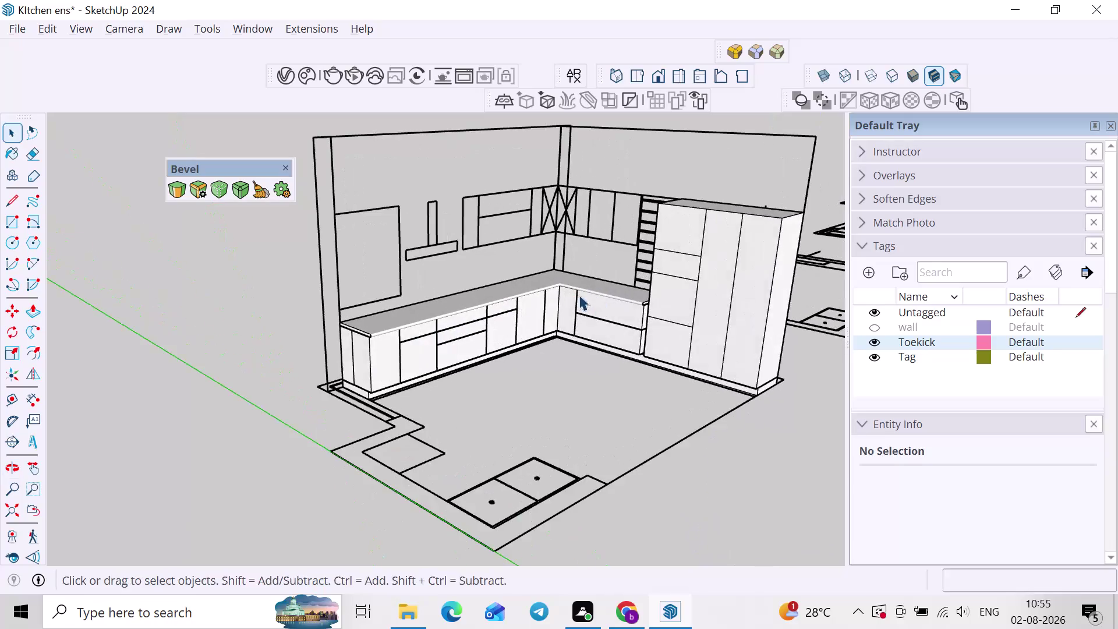
Turn the wall tag back on in the Tags panel so the walls show again.
middle_drag(544, 298, 453, 295)
scroll(down, 3)
click(876, 335)
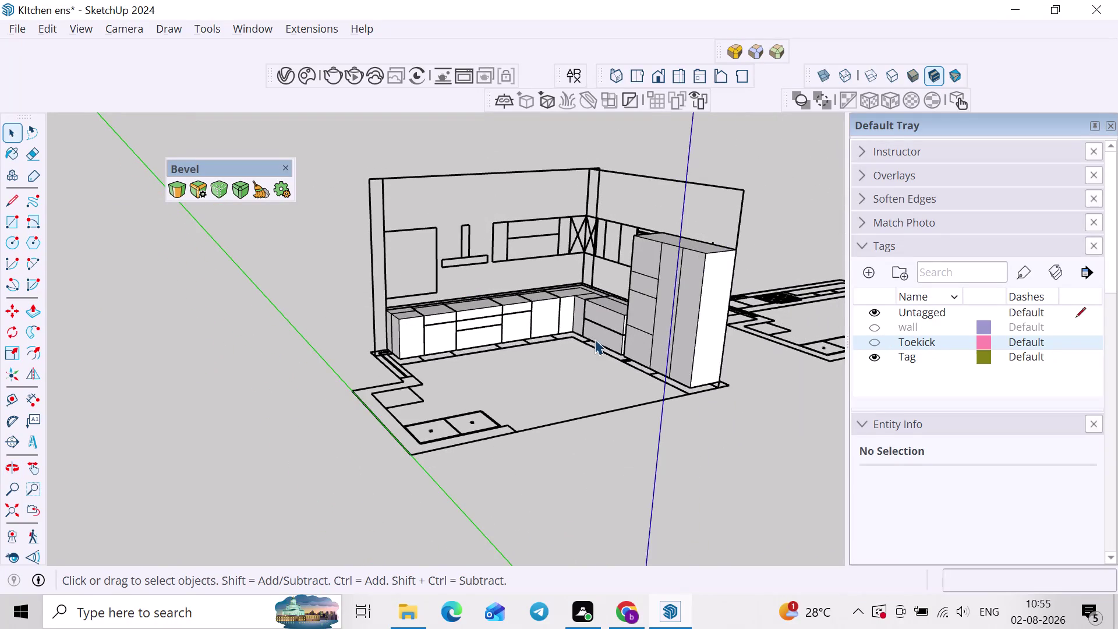
scroll(down, 3)
scroll(up, 3)
click(871, 342)
click(879, 333)
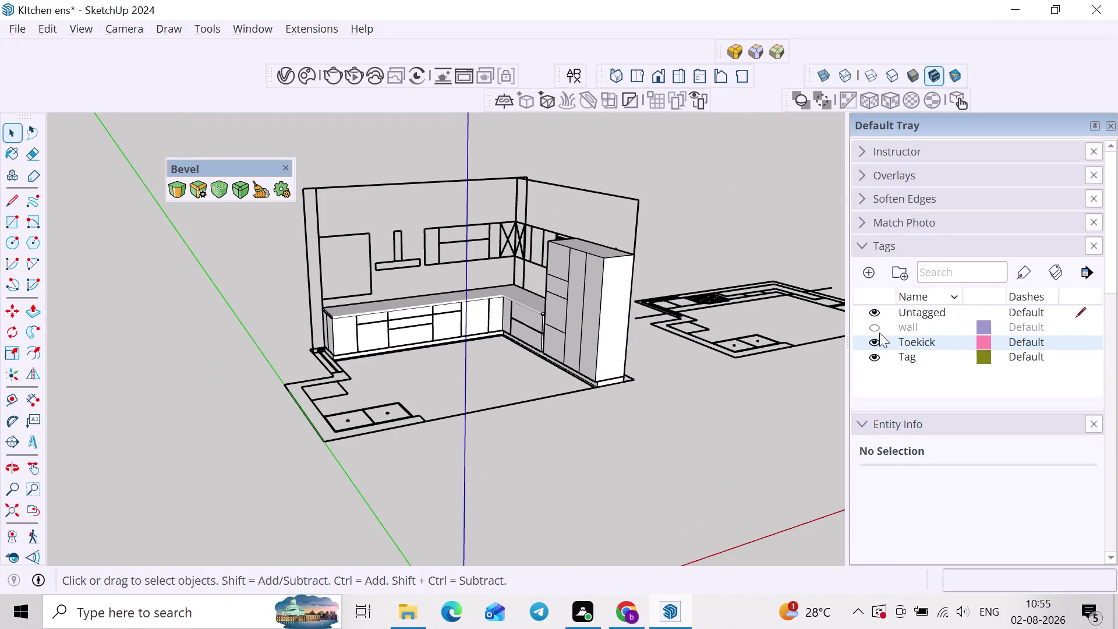
Orbit through the kitchen past the tall unit to the wall cabinets, then view from above.
scroll(up, 3)
middle_drag(706, 388, 540, 368)
scroll(up, 3)
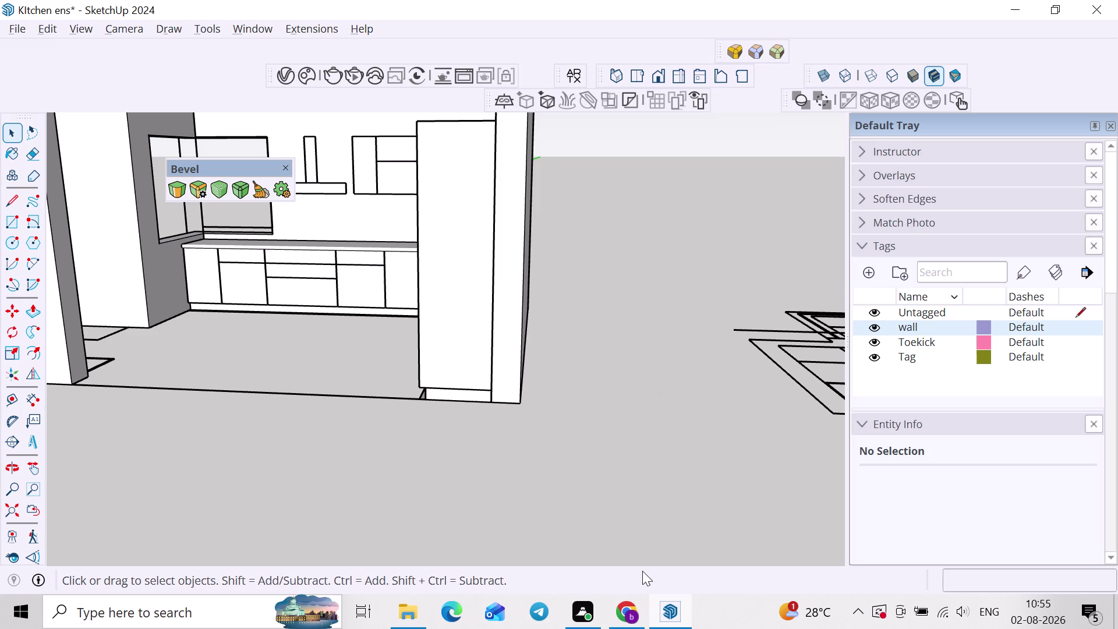
middle_drag(509, 462, 705, 468)
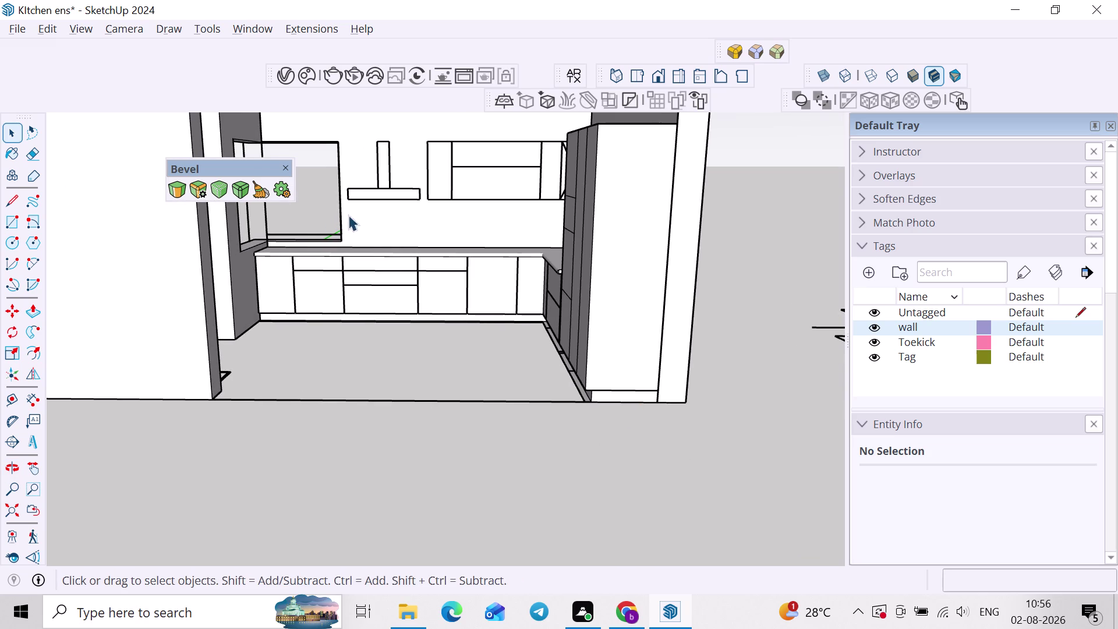
click(285, 171)
middle_drag(348, 196, 320, 329)
scroll(up, 3)
middle_drag(389, 341, 497, 305)
scroll(up, 3)
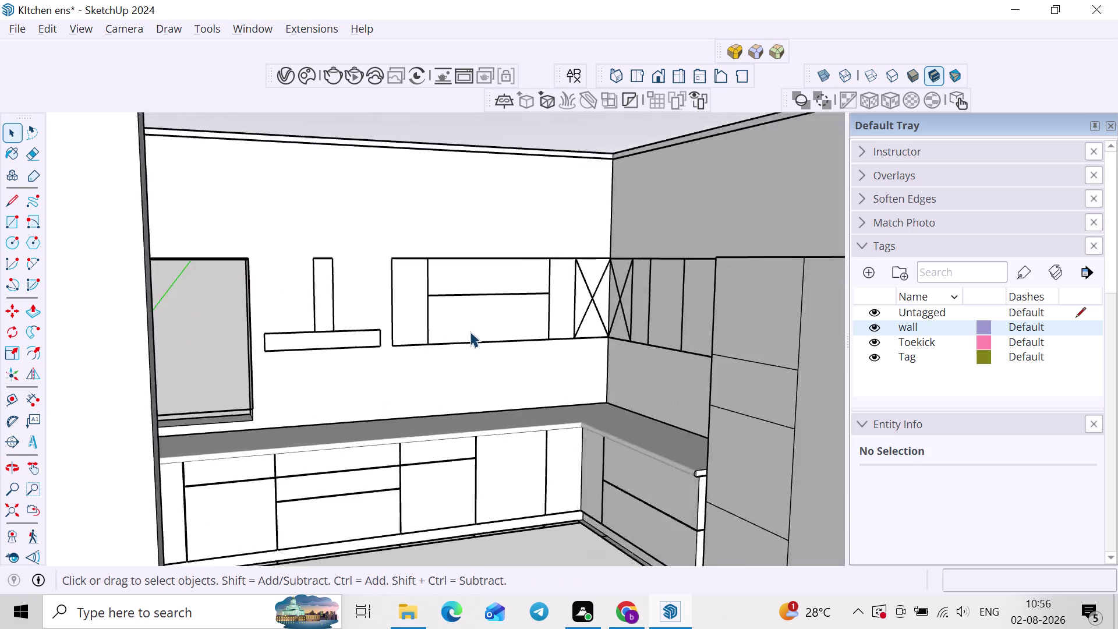
scroll(up, 3)
double_click(468, 332)
scroll(down, 3)
middle_drag(585, 312, 454, 458)
click(584, 246)
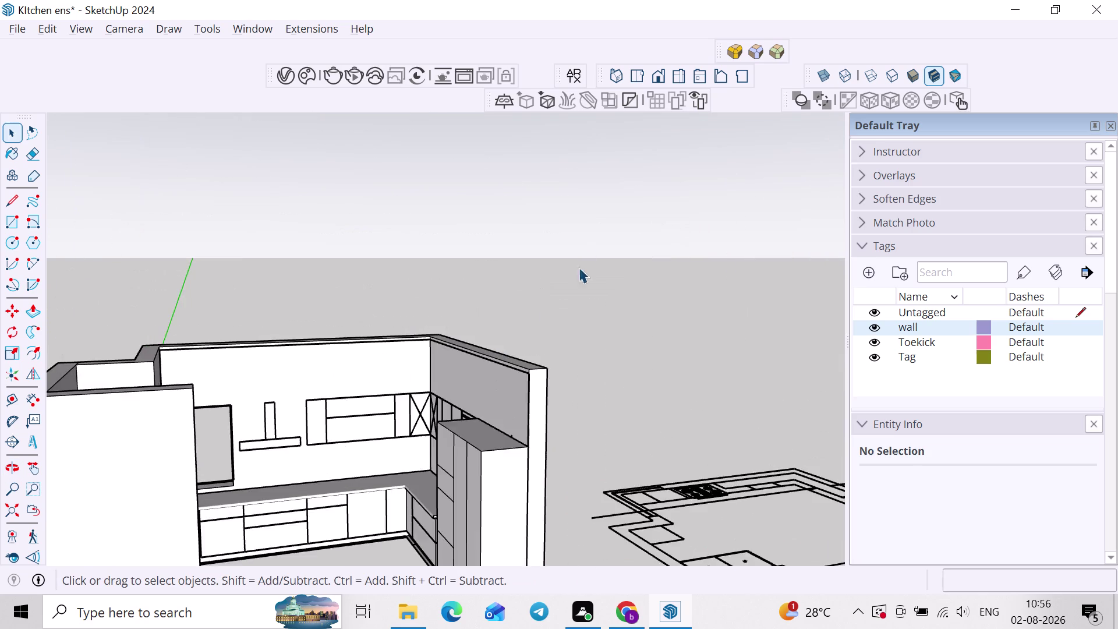
scroll(up, 3)
Move the view away from the room to the separate 2D kitchen floor plan.
middle_click(347, 432)
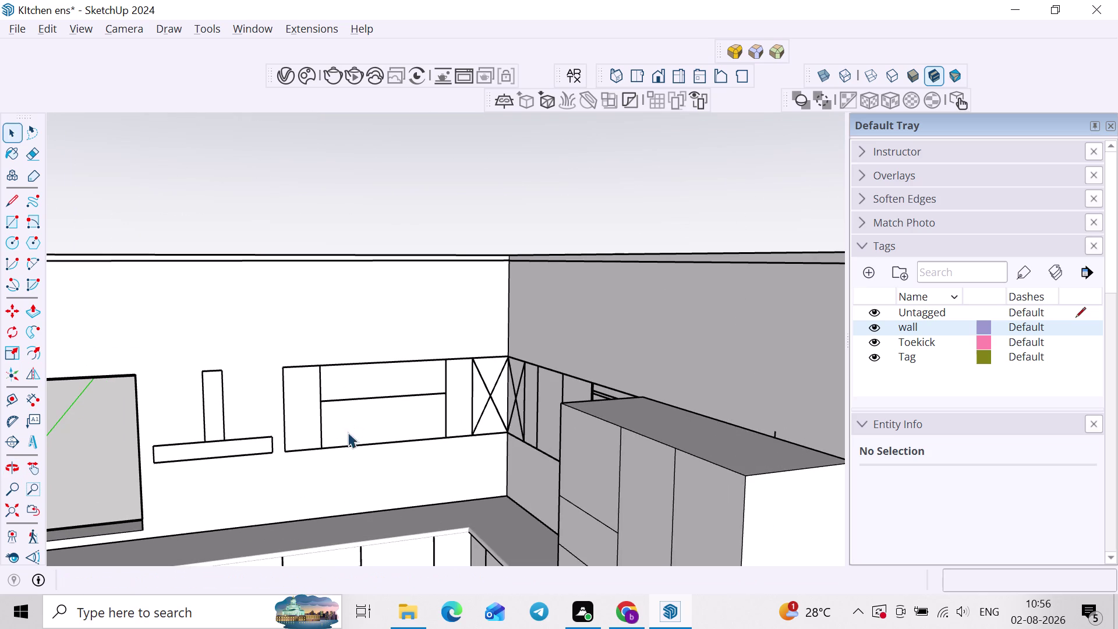
middle_drag(348, 433, 342, 460)
scroll(down, 3)
middle_drag(490, 395, 369, 403)
middle_drag(444, 402, 404, 448)
middle_drag(526, 447, 313, 417)
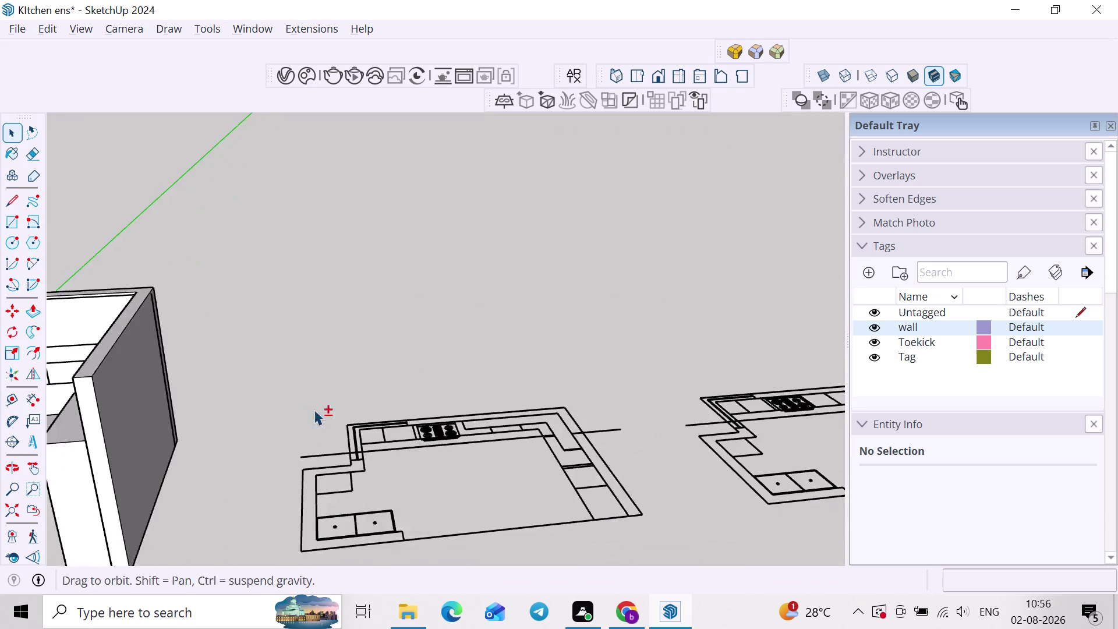
middle_drag(314, 417, 314, 414)
middle_drag(516, 407, 463, 530)
scroll(up, 3)
Draw back and side counter rectangles forming the L-shaped outline beside the cooktop.
key(r)
scroll(up, 3)
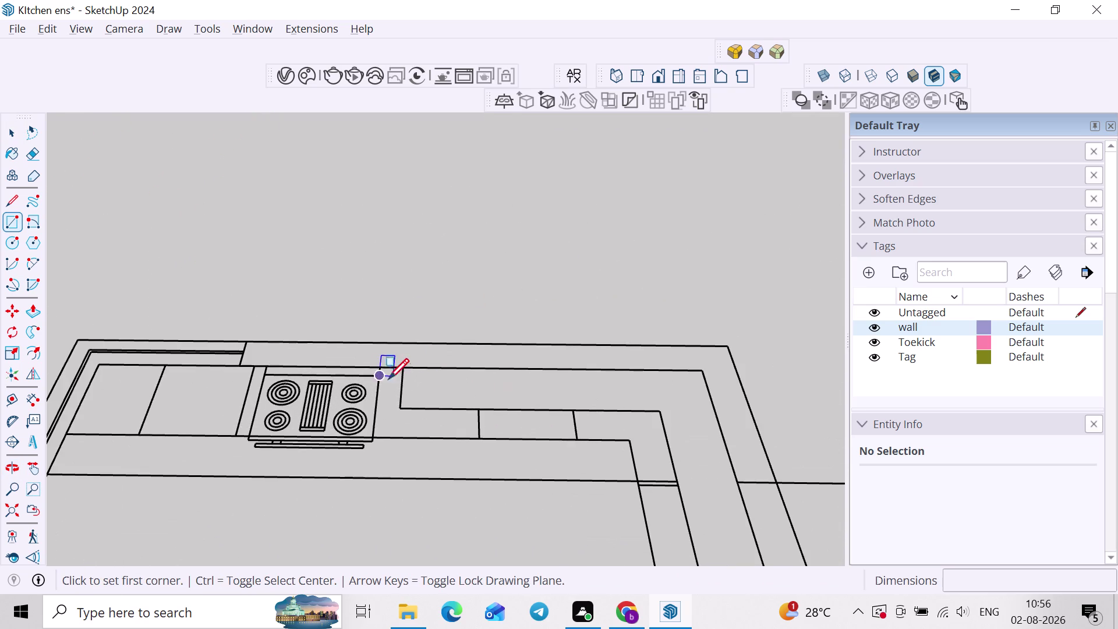
click(402, 370)
click(661, 417)
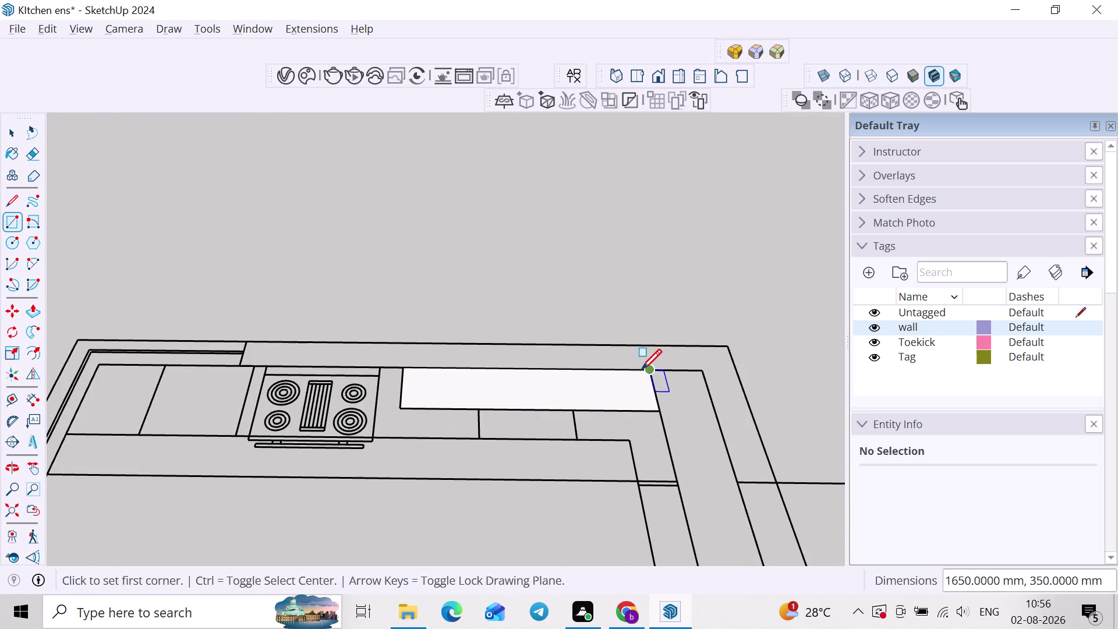
click(642, 368)
scroll(down, 3)
middle_drag(696, 472, 675, 389)
scroll(up, 3)
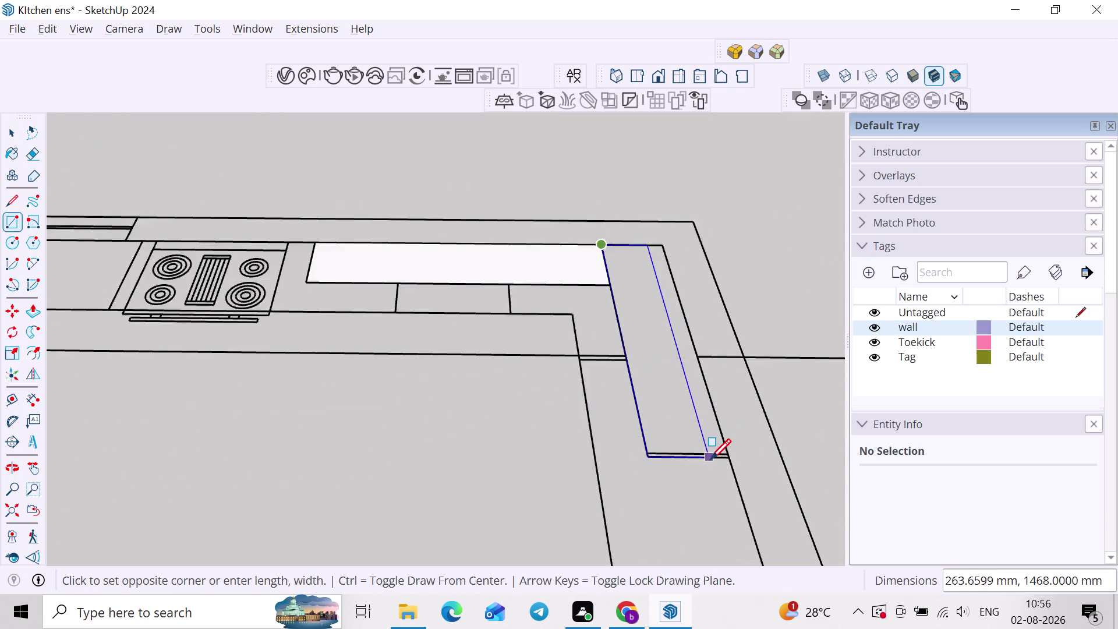
scroll(up, 3)
click(731, 451)
Group the L-shaped counter outline.
key(space)
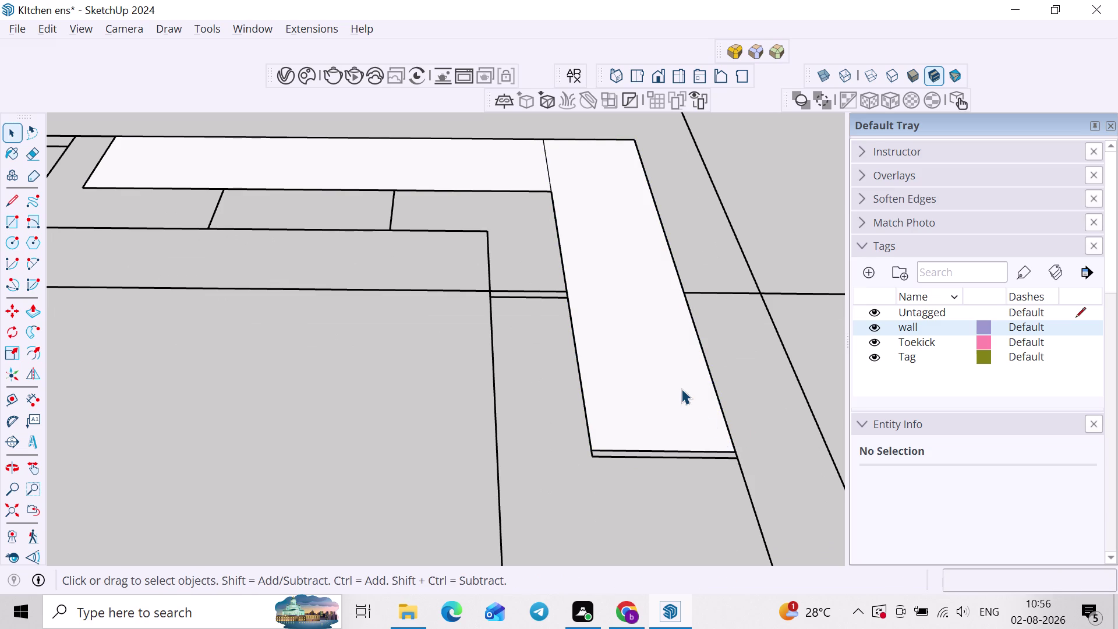
triple_click(682, 388)
right_click(680, 389)
click(737, 164)
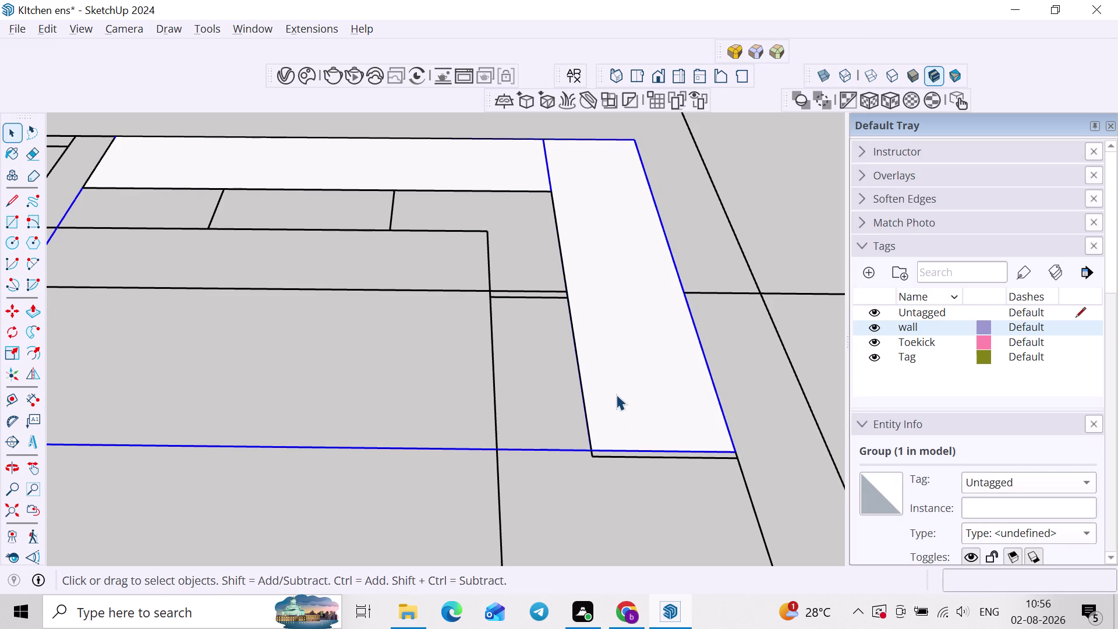
Inside the group, push/pull both counter faces up about 416 mm.
scroll(down, 3)
middle_drag(649, 410, 710, 338)
double_click(664, 349)
key(p)
click(660, 349)
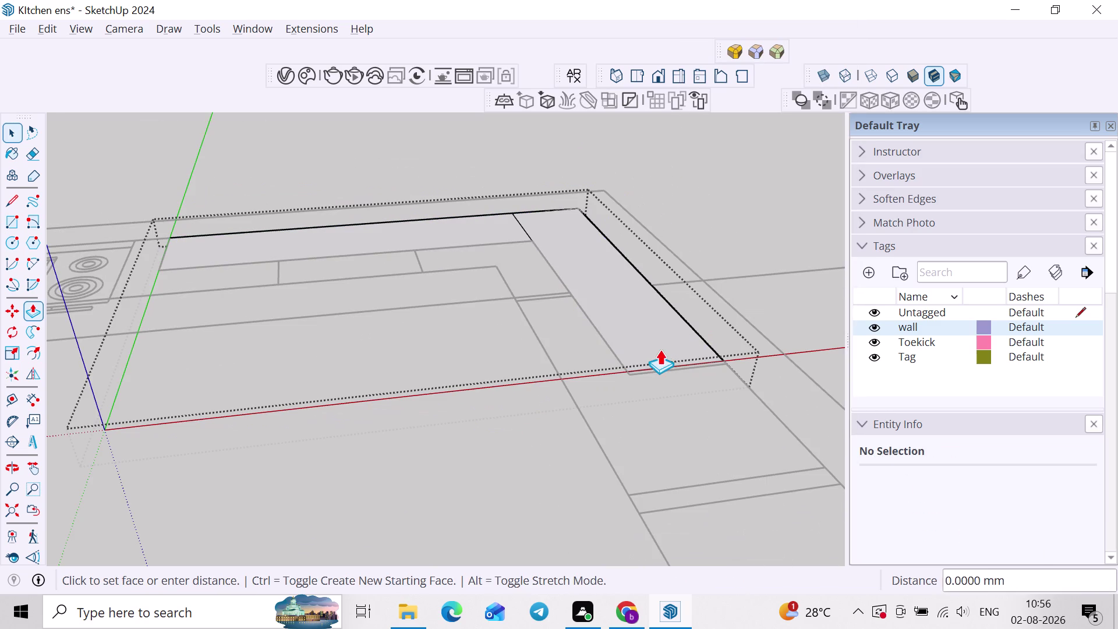
scroll(down, 3)
middle_drag(644, 234, 633, 317)
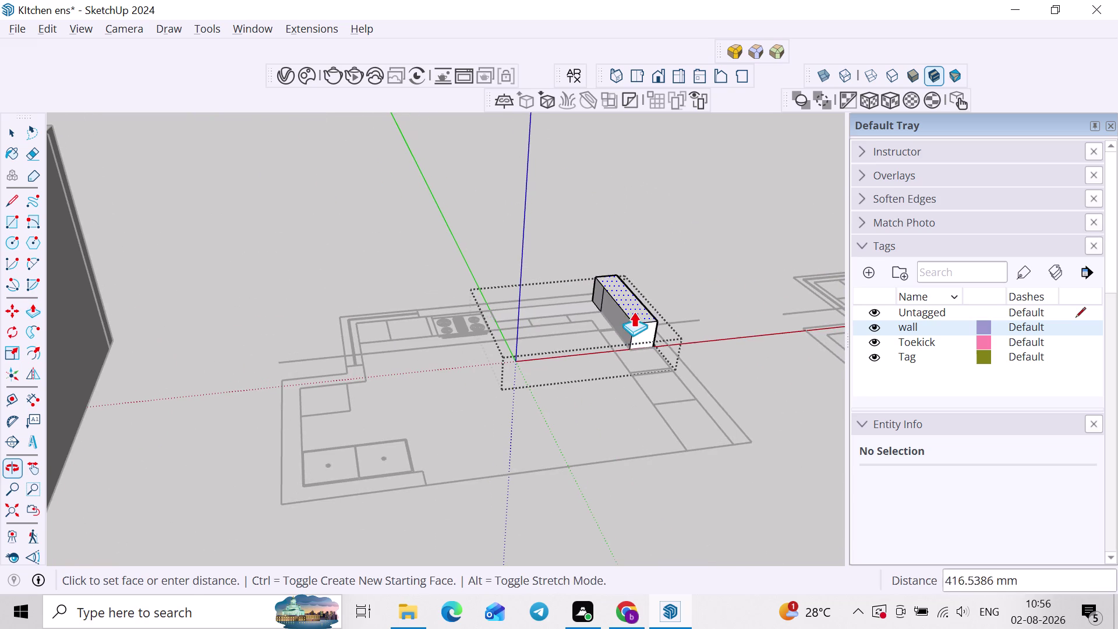
click(638, 311)
scroll(up, 3)
double_click(570, 311)
scroll(down, 3)
key(space)
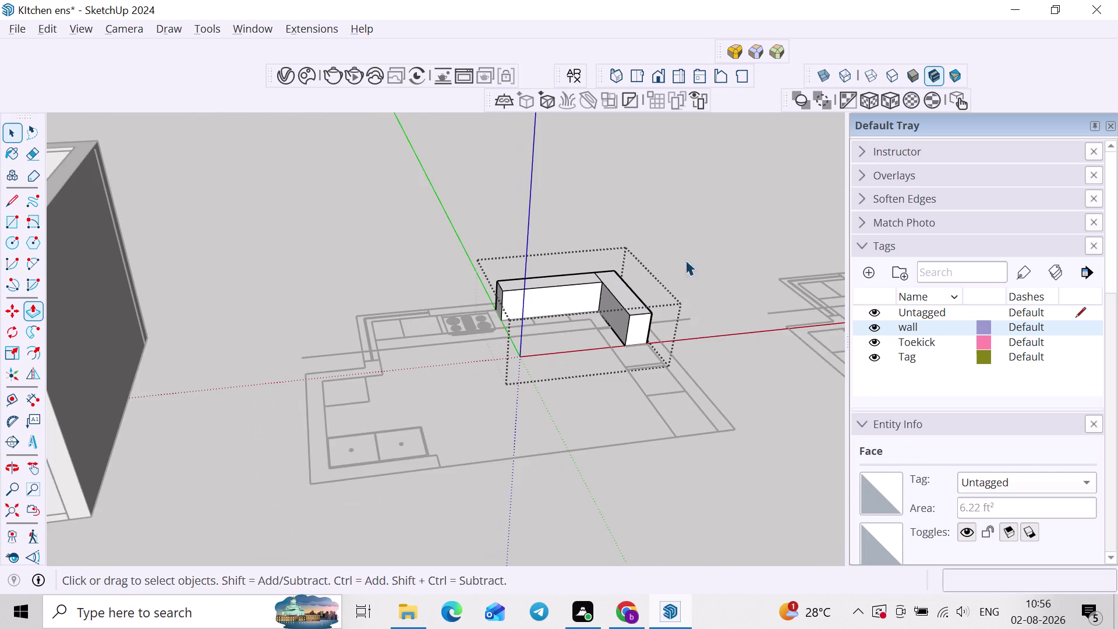
Check the raised block from the front and turn the wall tag off.
click(697, 252)
middle_drag(684, 343, 589, 289)
scroll(up, 3)
scroll(down, 3)
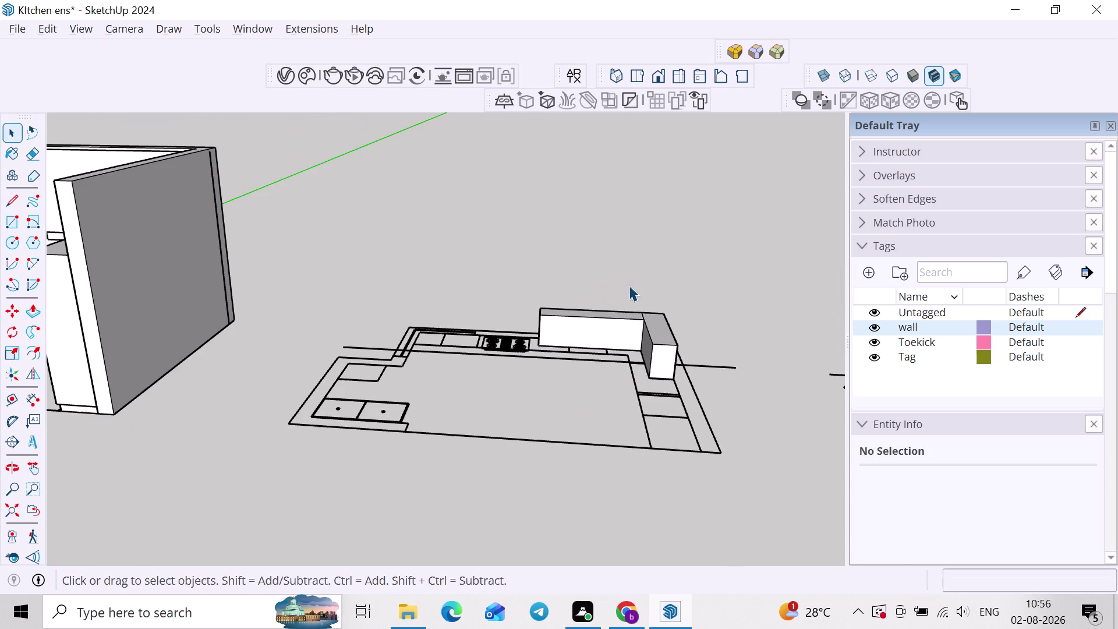
click(870, 325)
scroll(down, 3)
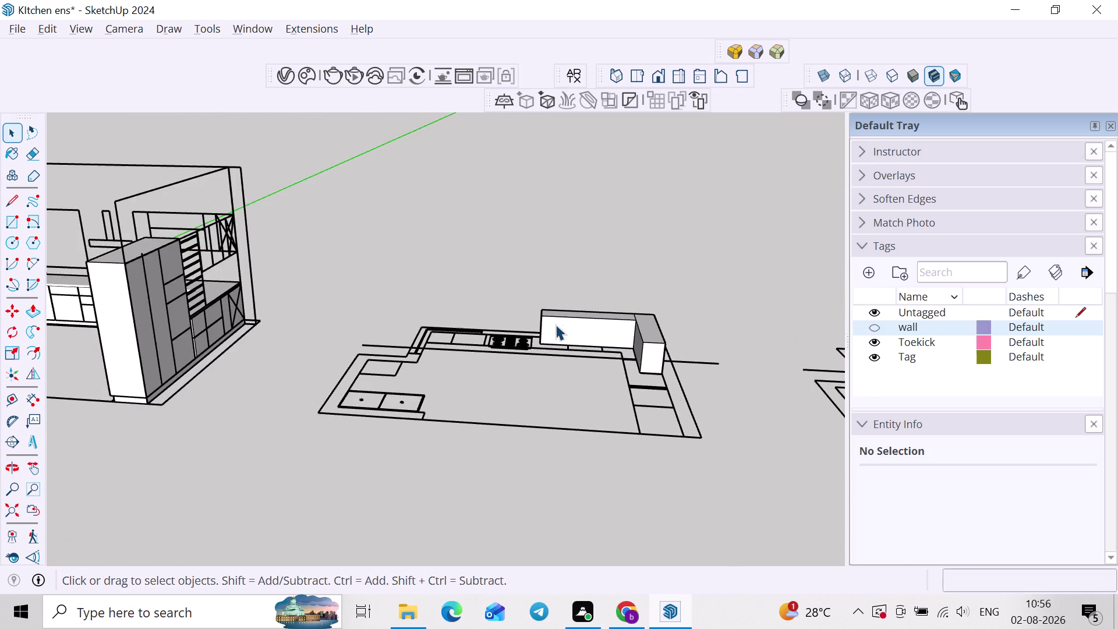
middle_drag(555, 323, 267, 369)
middle_drag(567, 341, 581, 413)
scroll(up, 3)
click(565, 484)
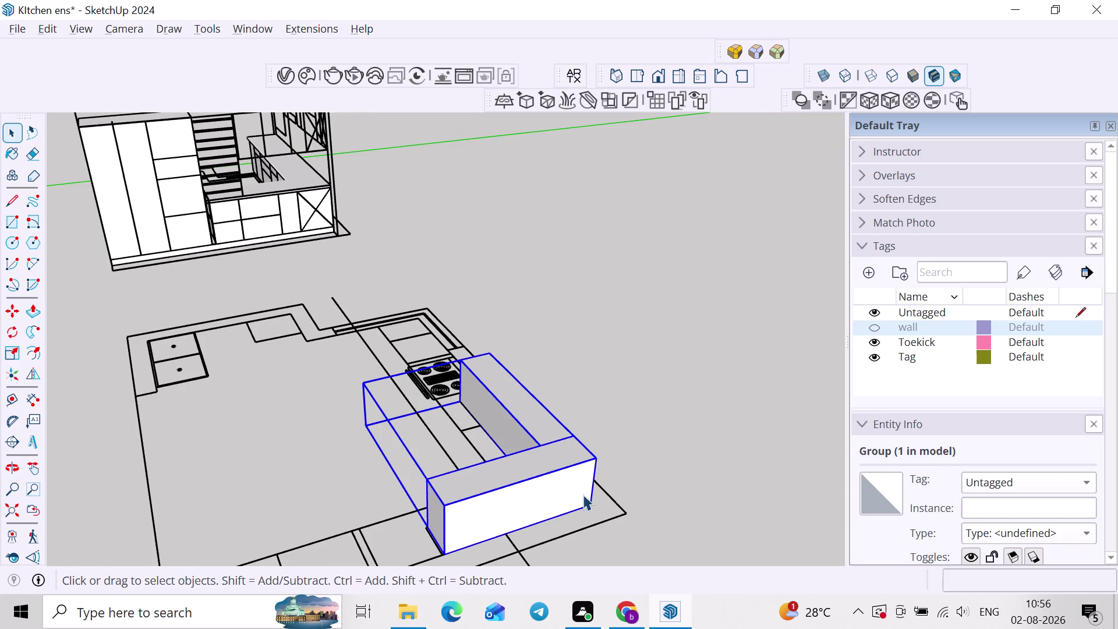
key(m)
scroll(up, 3)
click(597, 509)
middle_drag(375, 251, 477, 531)
scroll(up, 3)
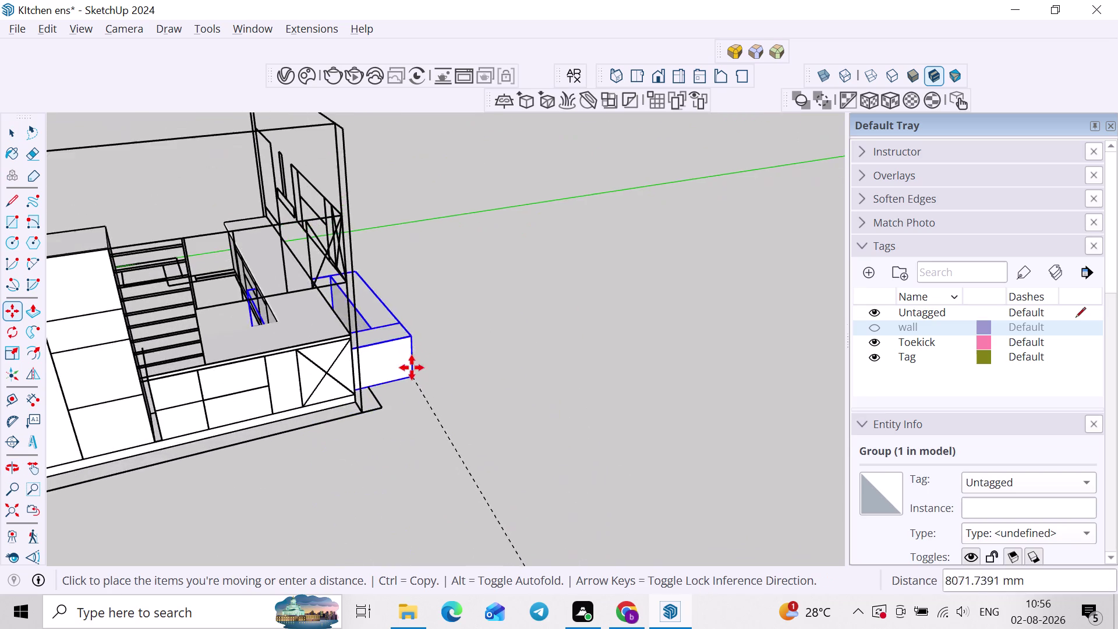
scroll(up, 3)
click(346, 337)
middle_drag(380, 361, 386, 213)
scroll(up, 3)
middle_drag(368, 232, 358, 389)
scroll(up, 3)
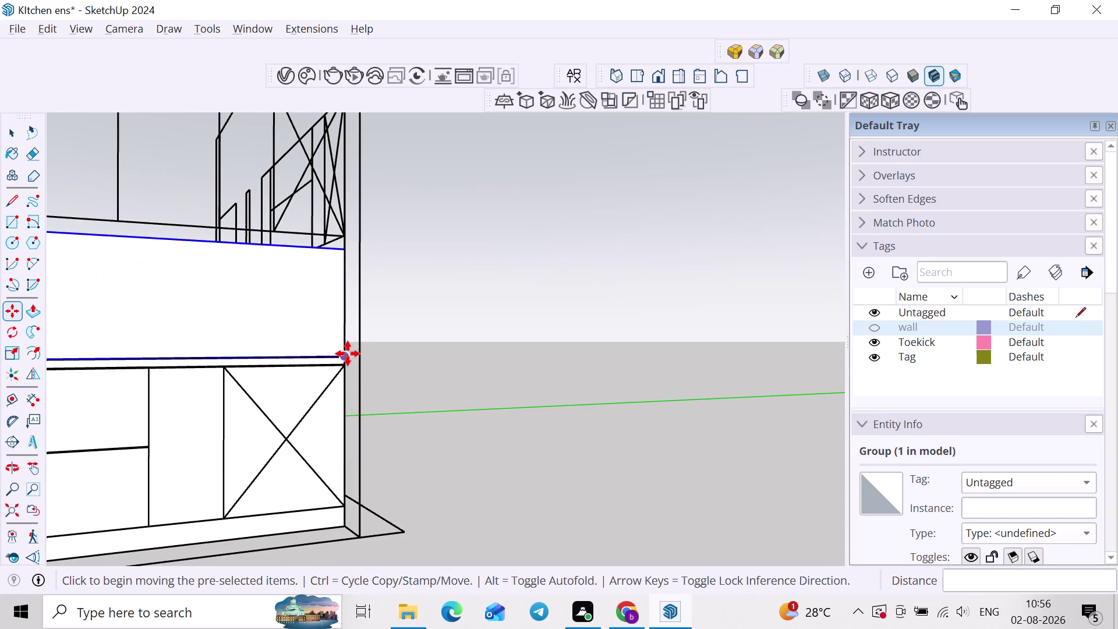
click(346, 354)
click(348, 229)
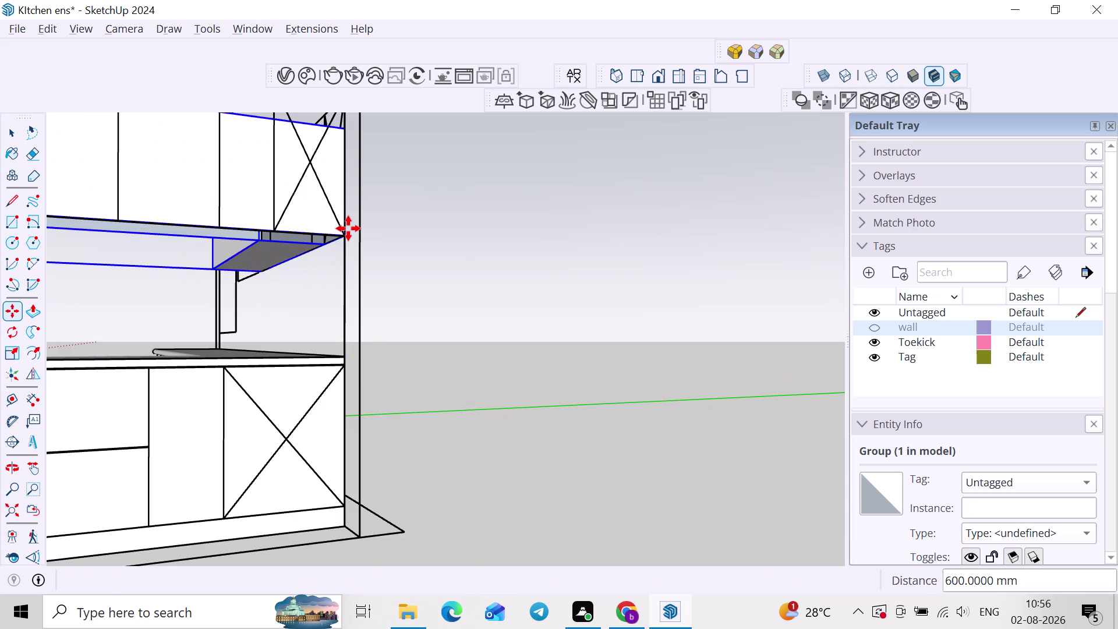
scroll(down, 3)
middle_drag(359, 266, 438, 362)
middle_drag(438, 363, 527, 357)
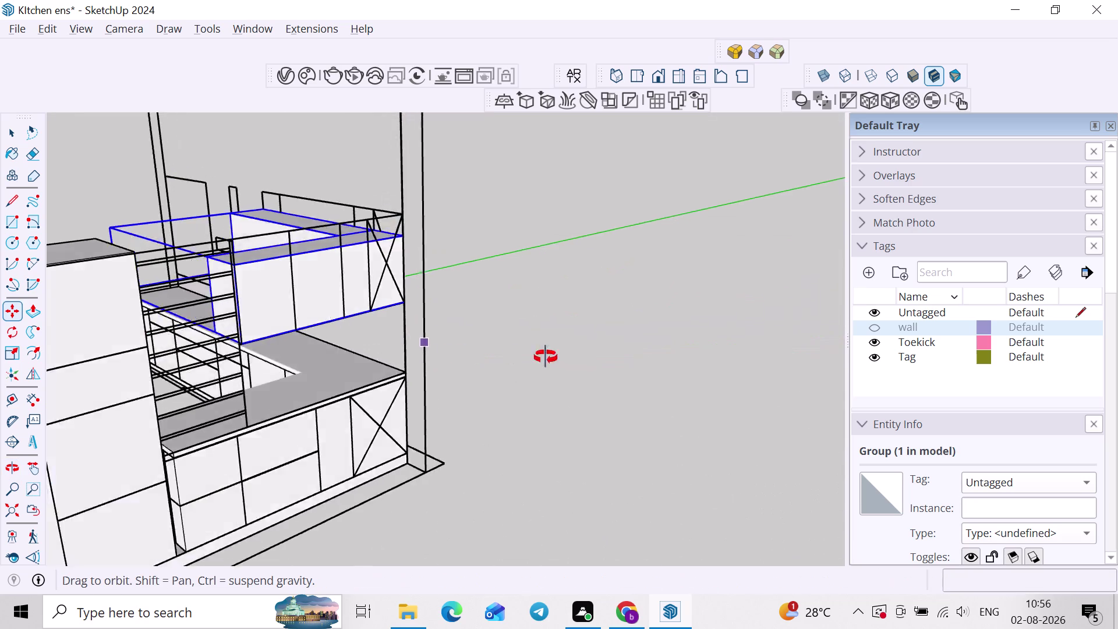
middle_drag(527, 357, 438, 247)
key(space)
scroll(up, 3)
double_click(311, 226)
scroll(up, 3)
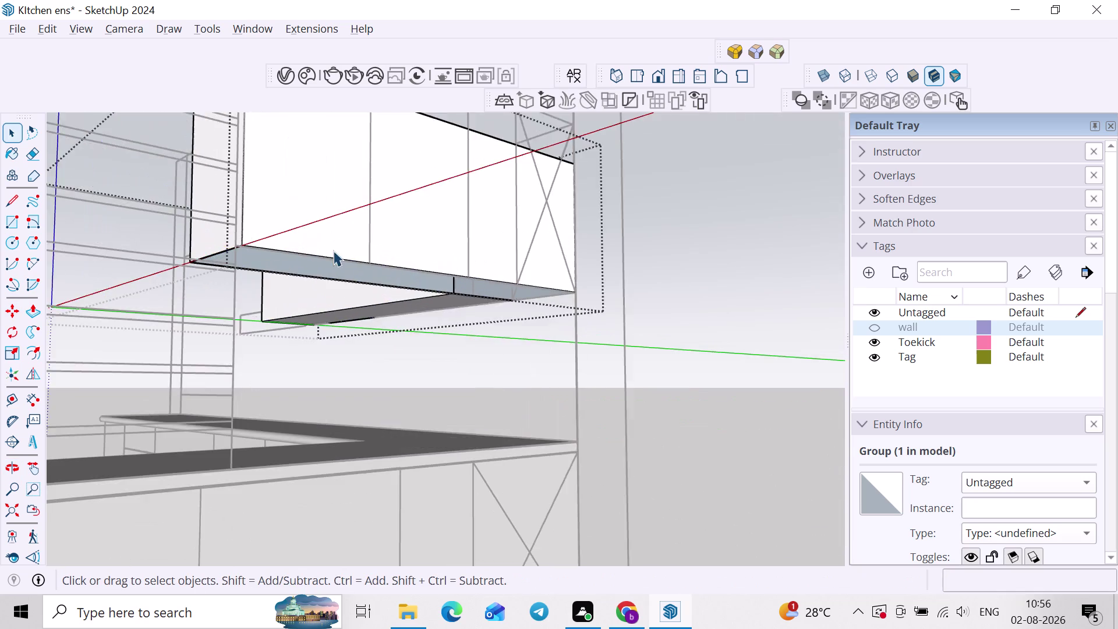
scroll(up, 3)
middle_drag(344, 259, 352, 243)
key(l)
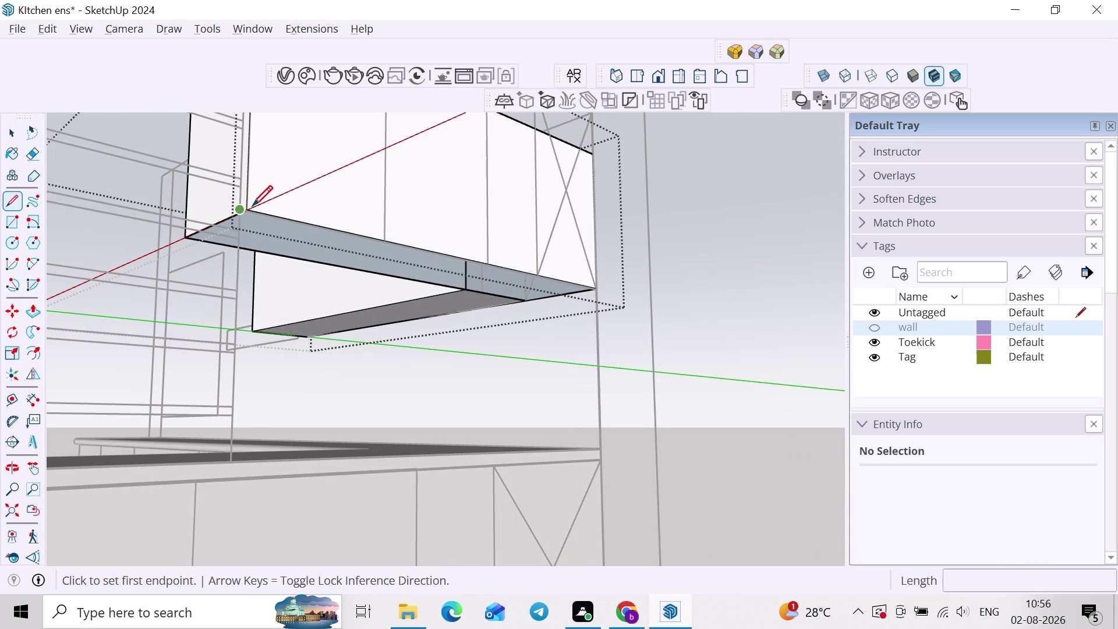
click(254, 207)
click(264, 213)
scroll(down, 3)
middle_drag(331, 252, 371, 184)
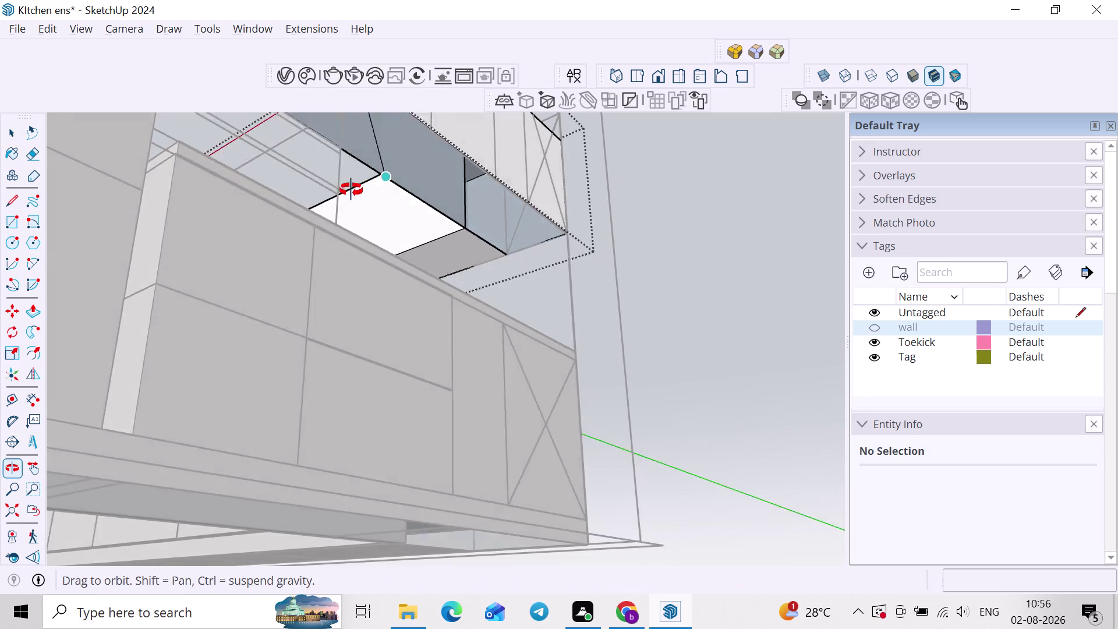
middle_drag(370, 183, 331, 200)
key(space)
key(r)
middle_drag(337, 179, 330, 314)
scroll(up, 3)
click(253, 285)
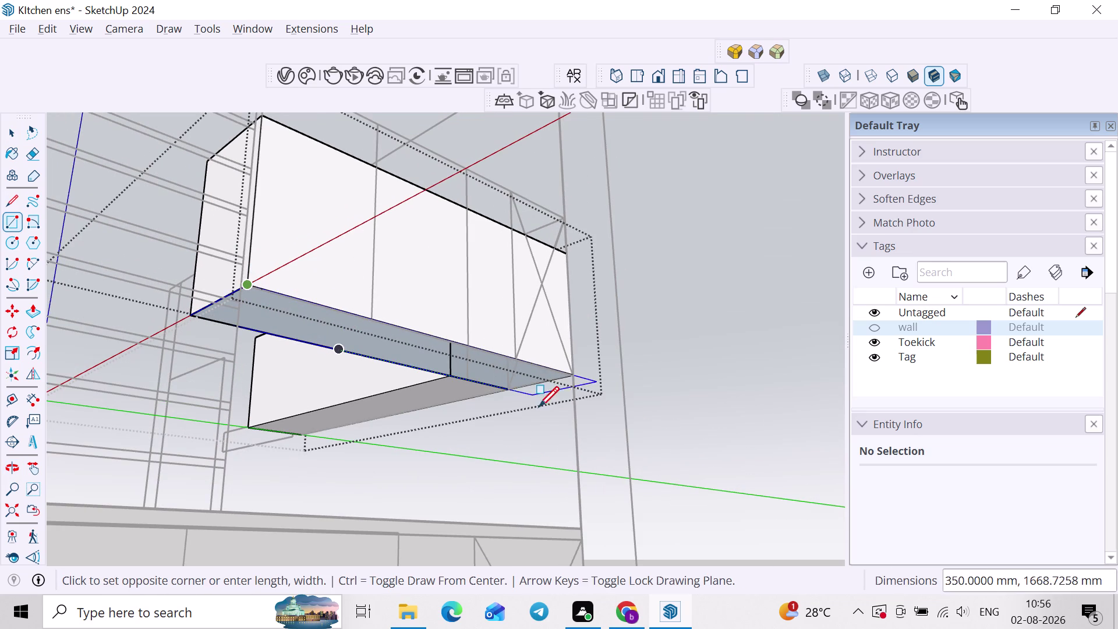
click(510, 392)
scroll(down, 3)
key(space)
click(621, 376)
scroll(down, 3)
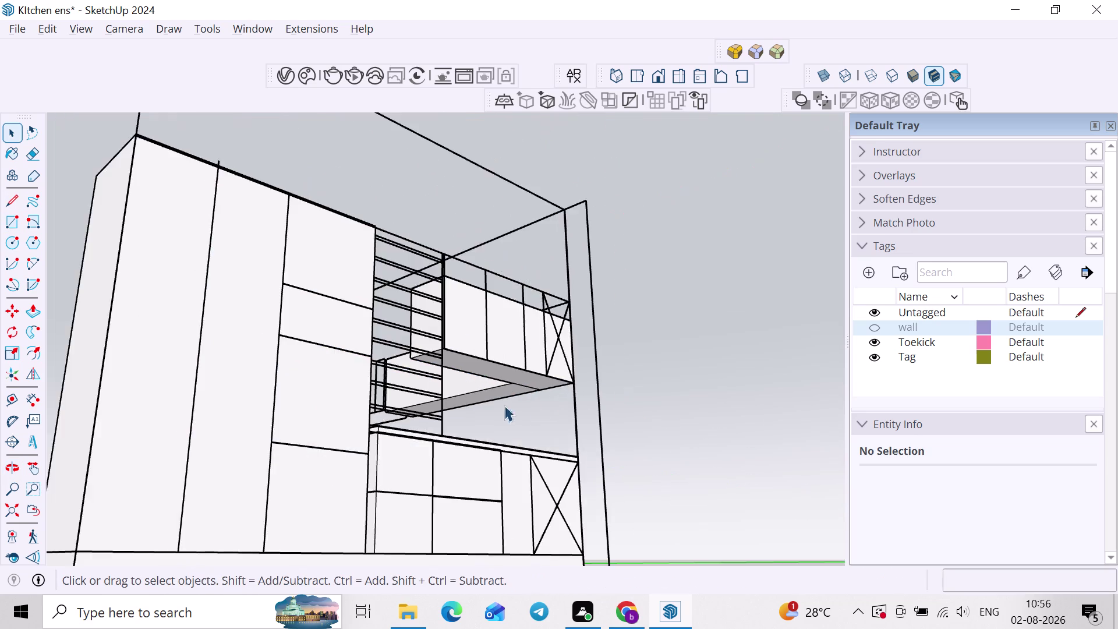
middle_drag(500, 411, 734, 466)
scroll(up, 3)
scroll(down, 3)
middle_drag(552, 417, 701, 426)
scroll(up, 3)
middle_drag(535, 329, 655, 360)
scroll(down, 3)
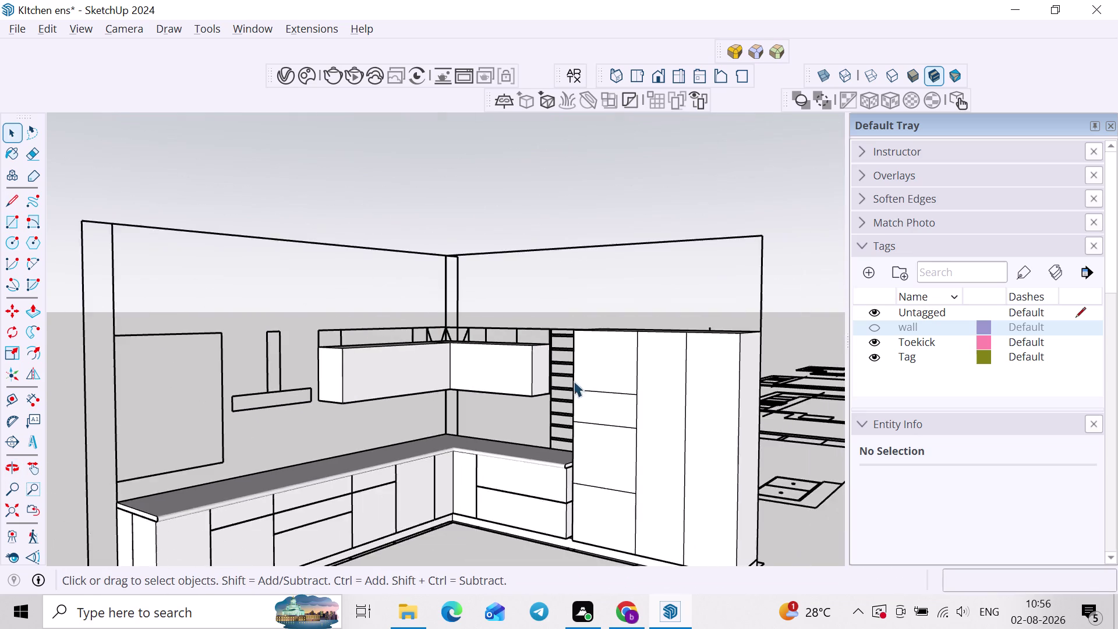
Open the corner wall cabinet group and push/pull one of its faces.
scroll(down, 3)
middle_drag(561, 381, 688, 427)
scroll(up, 3)
double_click(464, 385)
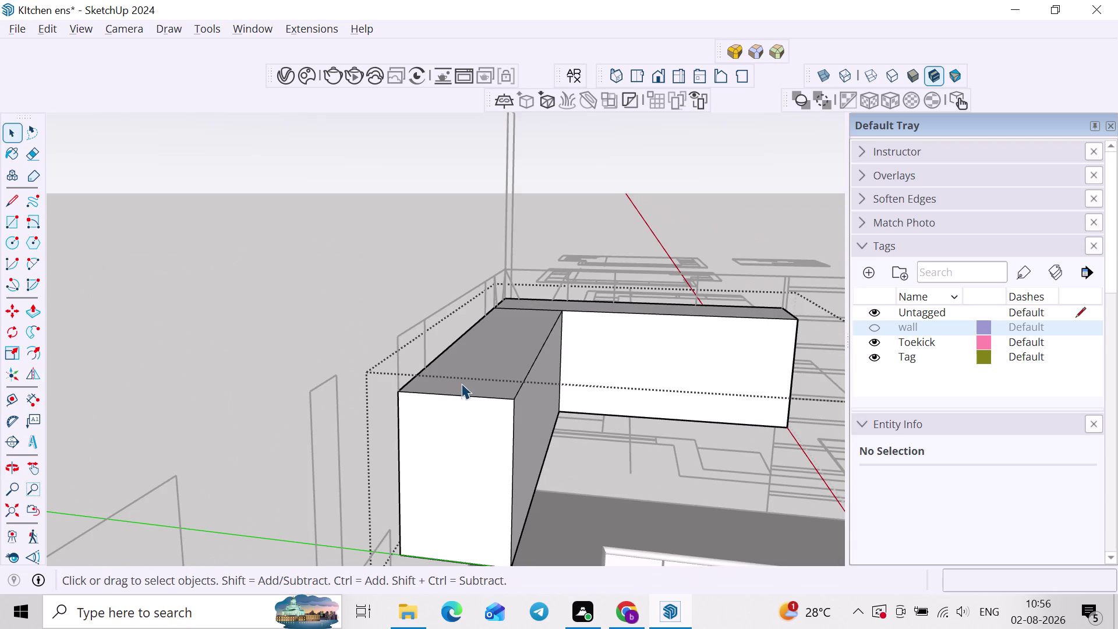
key(p)
click(461, 384)
click(406, 329)
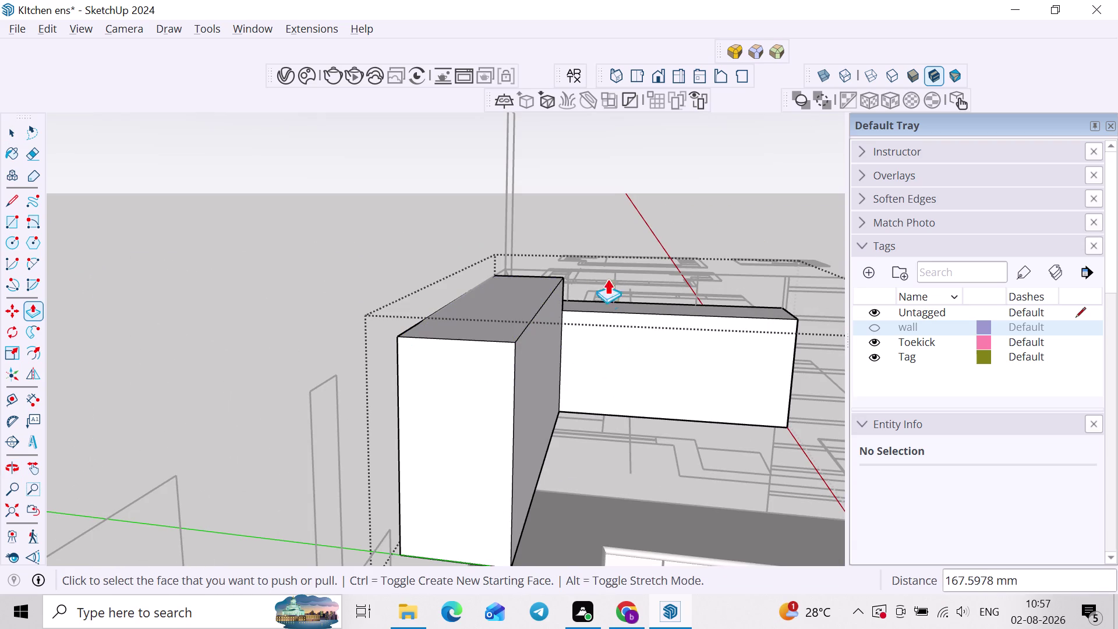
double_click(599, 306)
scroll(down, 3)
key(space)
click(300, 264)
scroll(down, 3)
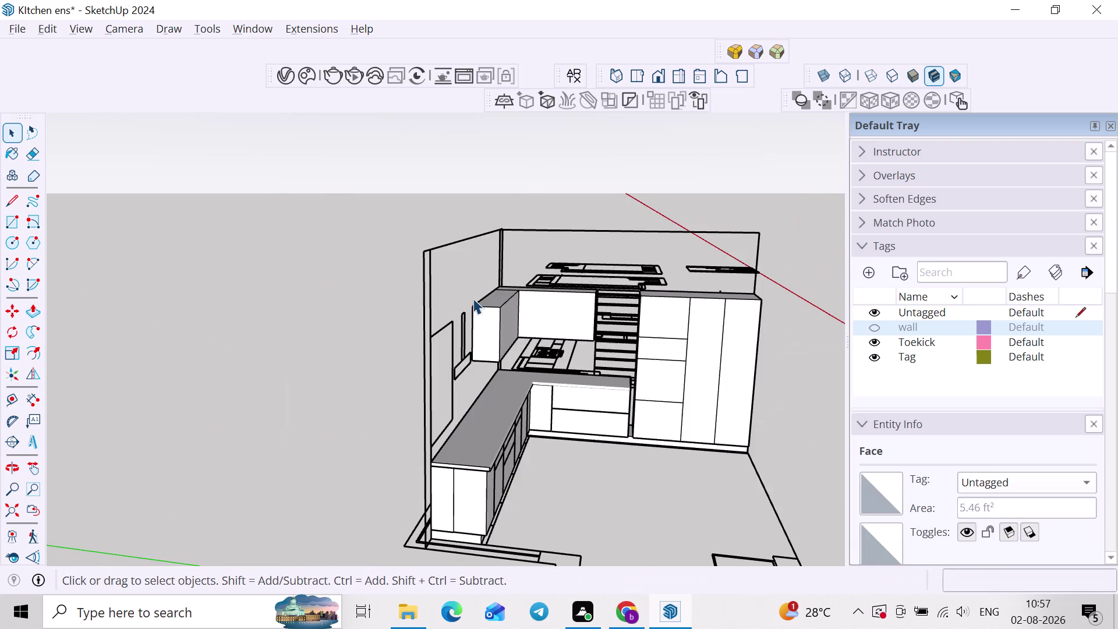
middle_drag(473, 306, 354, 321)
scroll(up, 3)
middle_drag(563, 346, 396, 369)
middle_drag(573, 359, 562, 439)
middle_drag(576, 380, 636, 343)
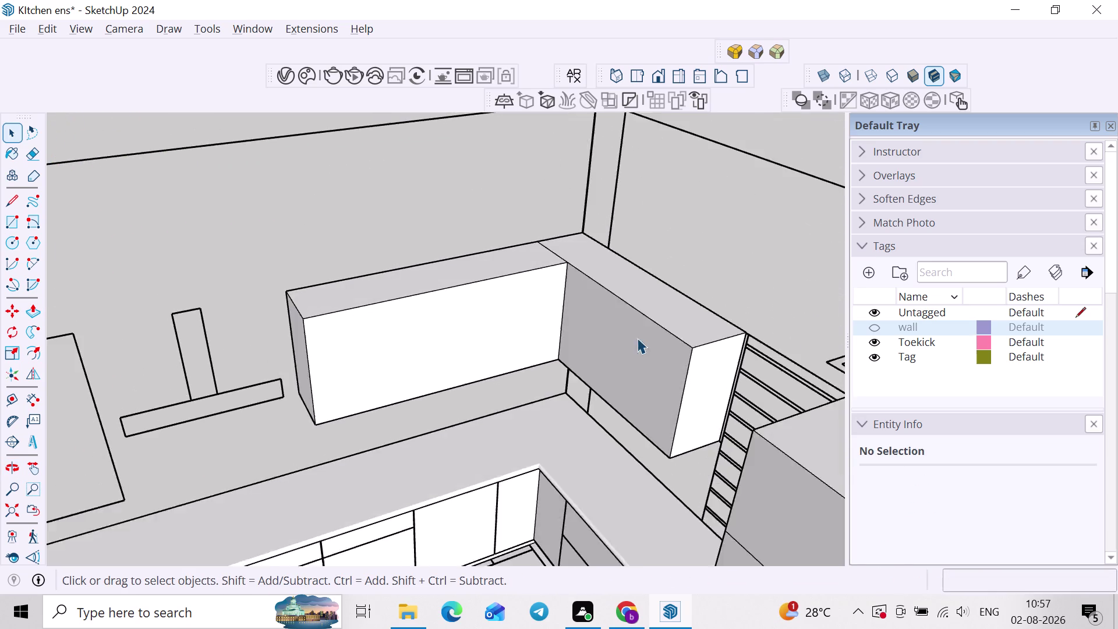
Select all of the corner cabinet's connected geometry and clean it with FixIt 101.
triple_click(618, 326)
right_click(616, 326)
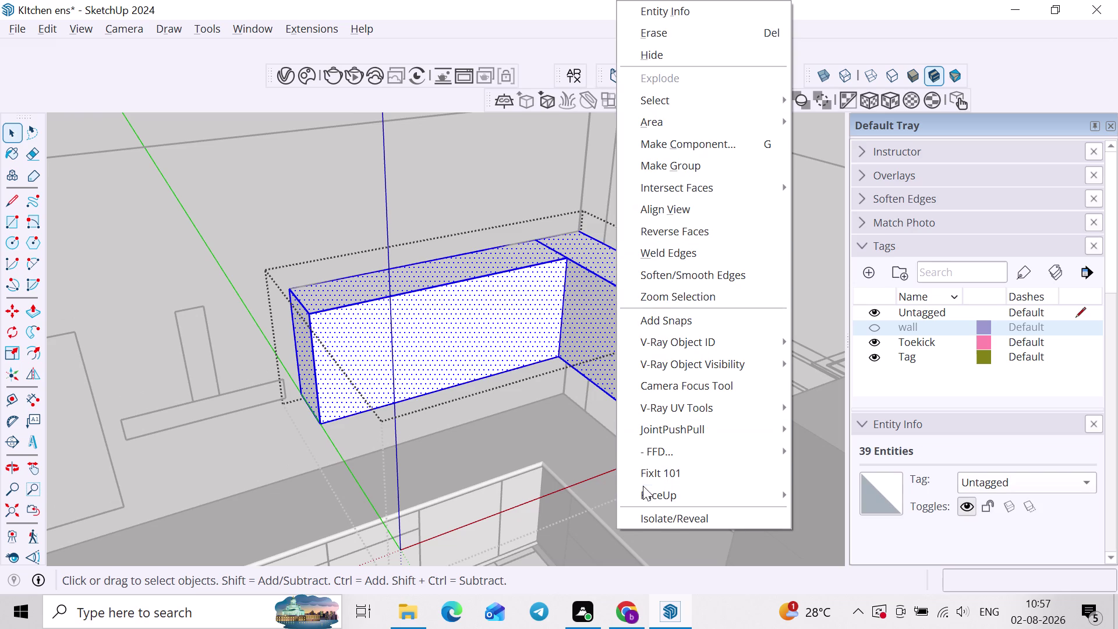
click(648, 474)
scroll(down, 3)
click(603, 389)
scroll(down, 3)
middle_drag(529, 389, 529, 397)
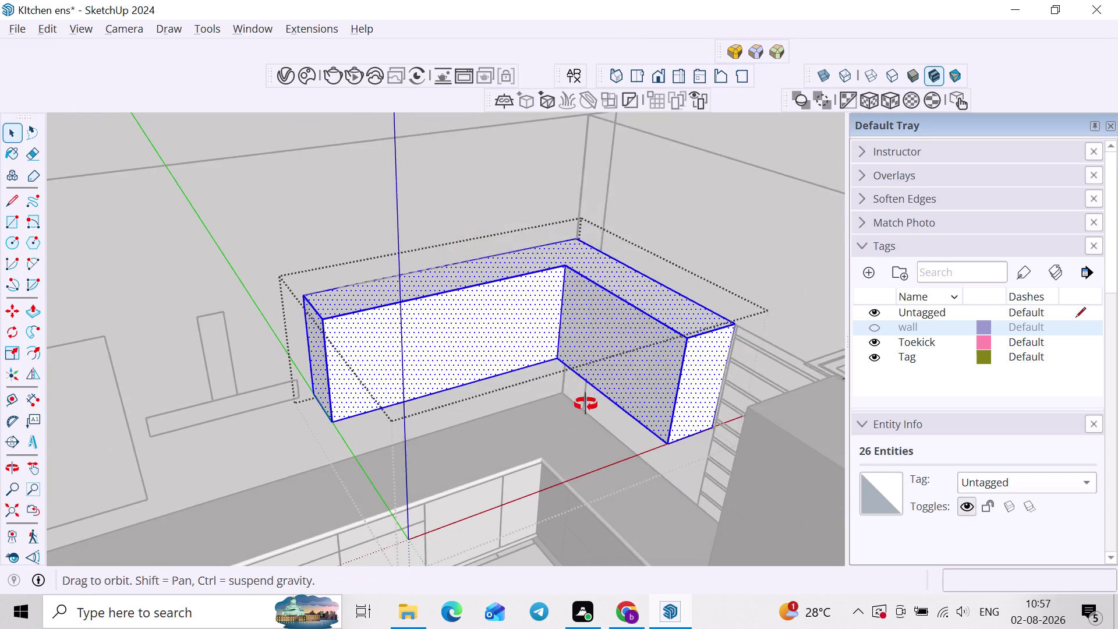
middle_drag(530, 398, 704, 403)
click(654, 192)
scroll(down, 3)
click(277, 267)
Select the toe-kick group, then the wall outline group.
middle_drag(308, 299, 538, 238)
scroll(up, 3)
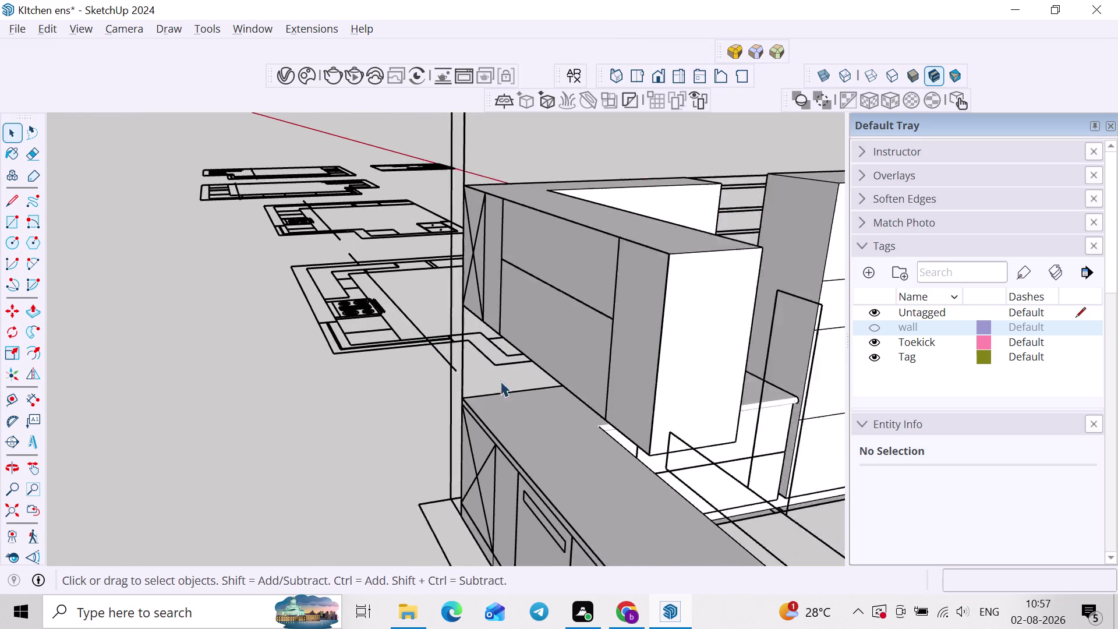
scroll(up, 3)
scroll(down, 3)
middle_drag(667, 461, 480, 396)
middle_drag(490, 422, 454, 440)
scroll(up, 3)
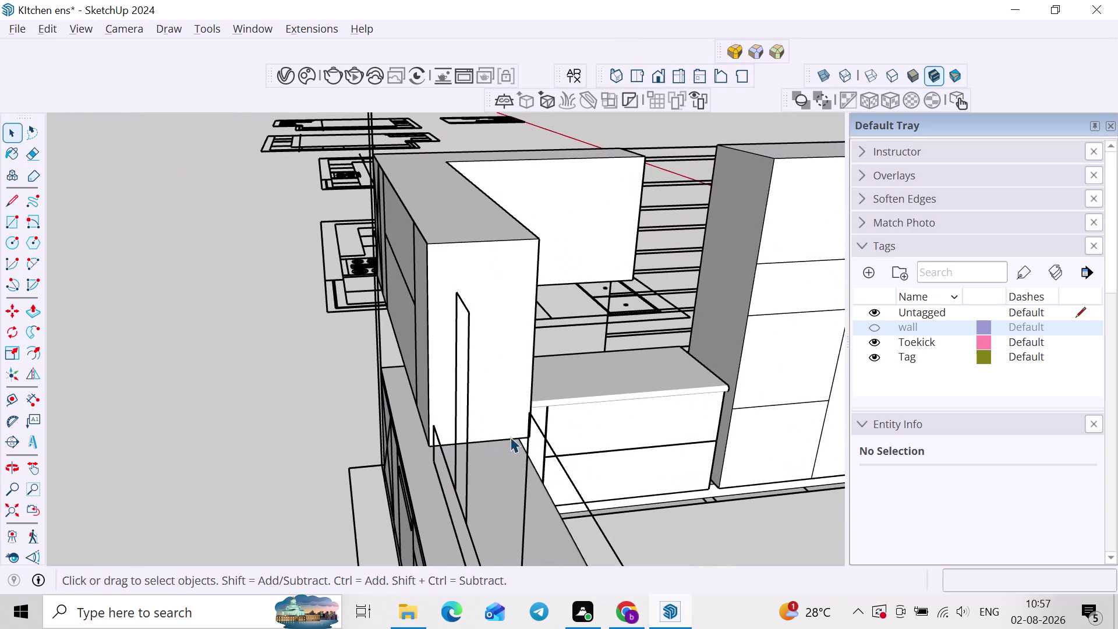
click(463, 450)
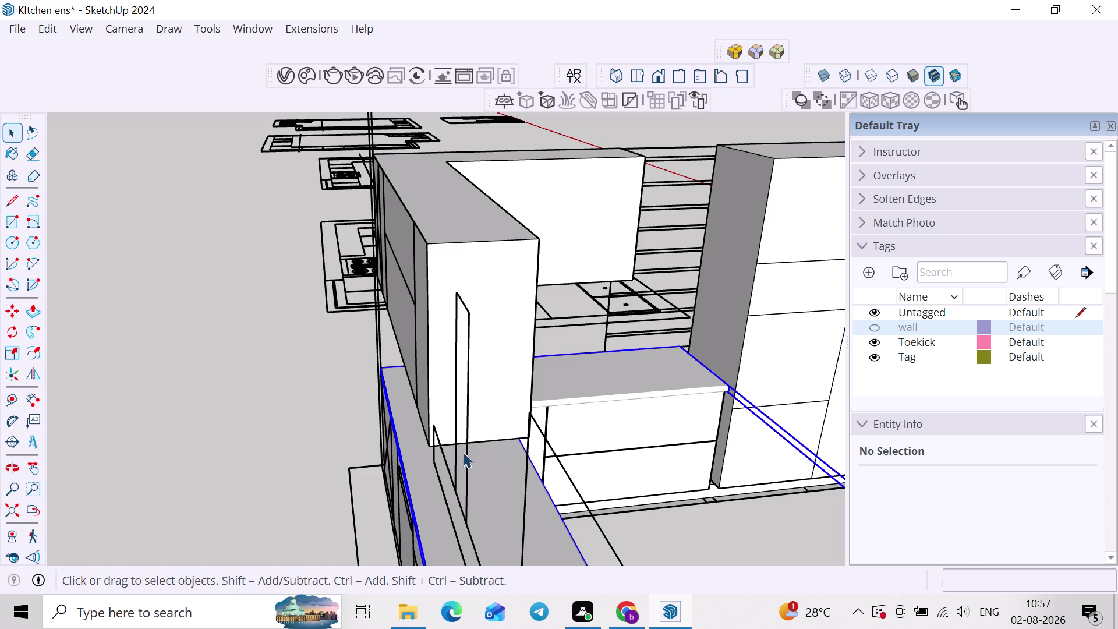
scroll(down, 3)
middle_drag(429, 344, 488, 331)
scroll(down, 3)
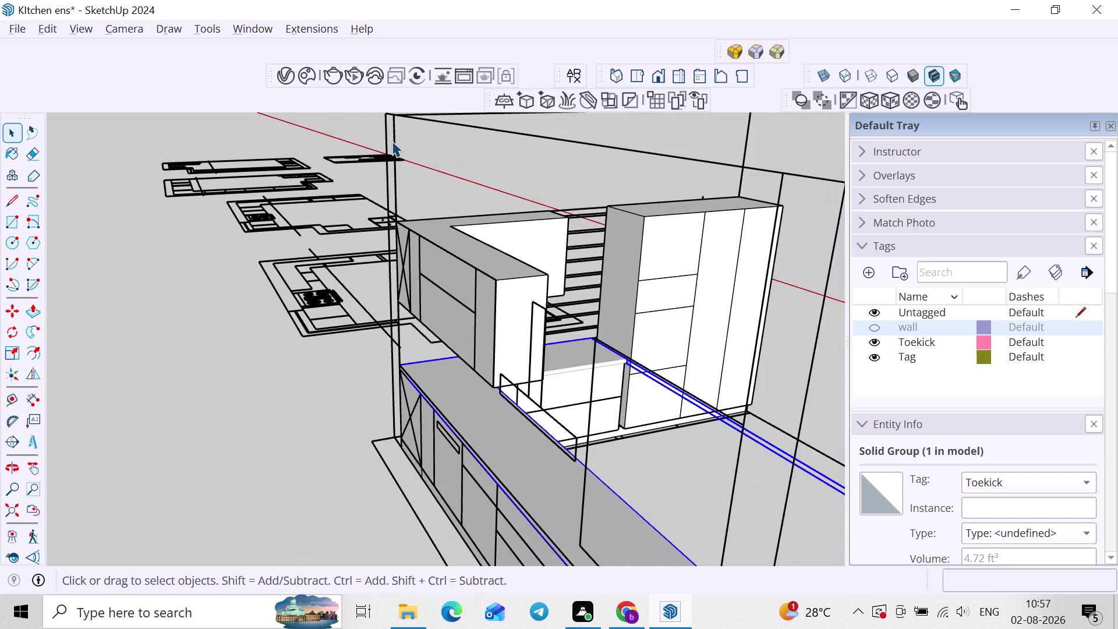
click(392, 141)
scroll(down, 3)
click(394, 134)
middle_drag(464, 201, 375, 218)
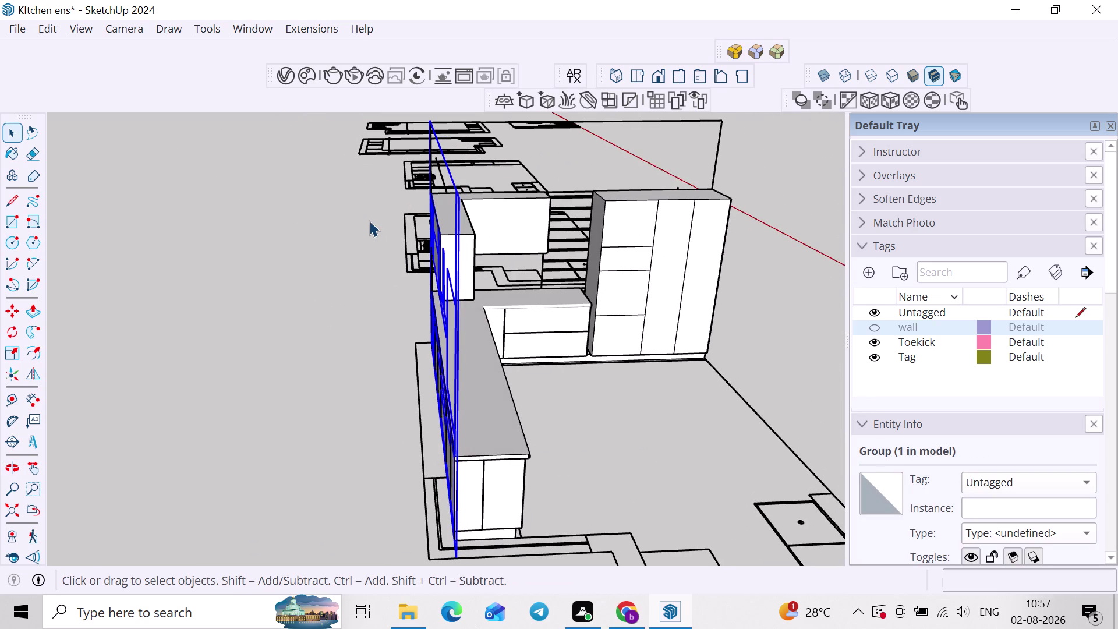
Move the wall outline group so it snaps onto the cabinet's bottom corner.
key(m)
scroll(up, 3)
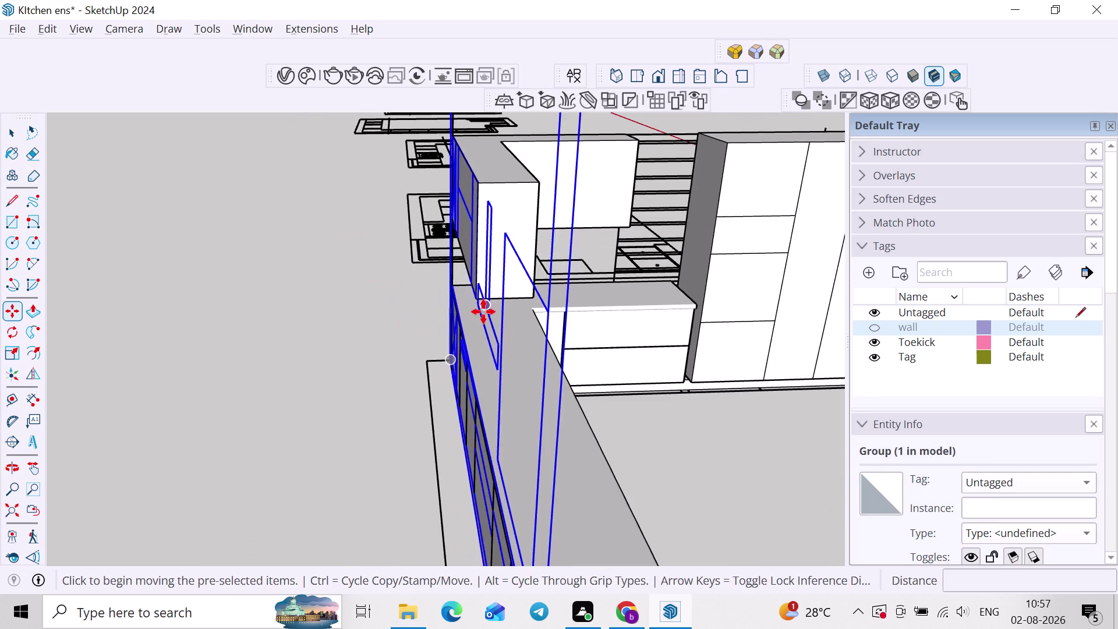
scroll(up, 3)
middle_drag(449, 318, 622, 329)
scroll(up, 3)
scroll(down, 3)
middle_drag(542, 262, 656, 283)
scroll(down, 3)
middle_drag(702, 263, 520, 308)
scroll(up, 3)
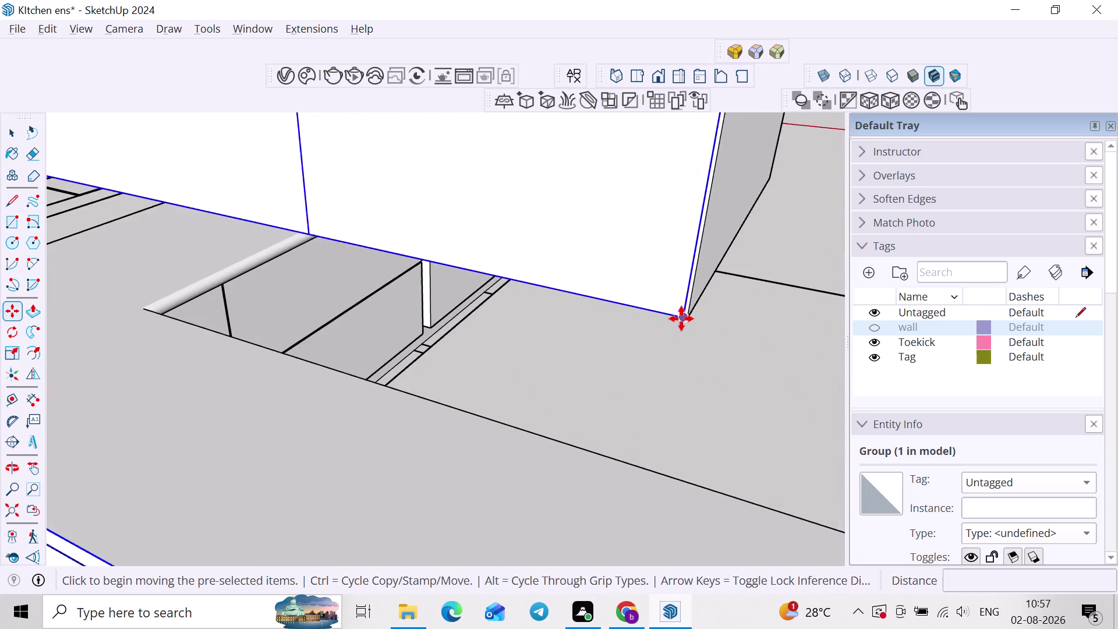
scroll(up, 3)
click(679, 315)
click(687, 316)
scroll(up, 3)
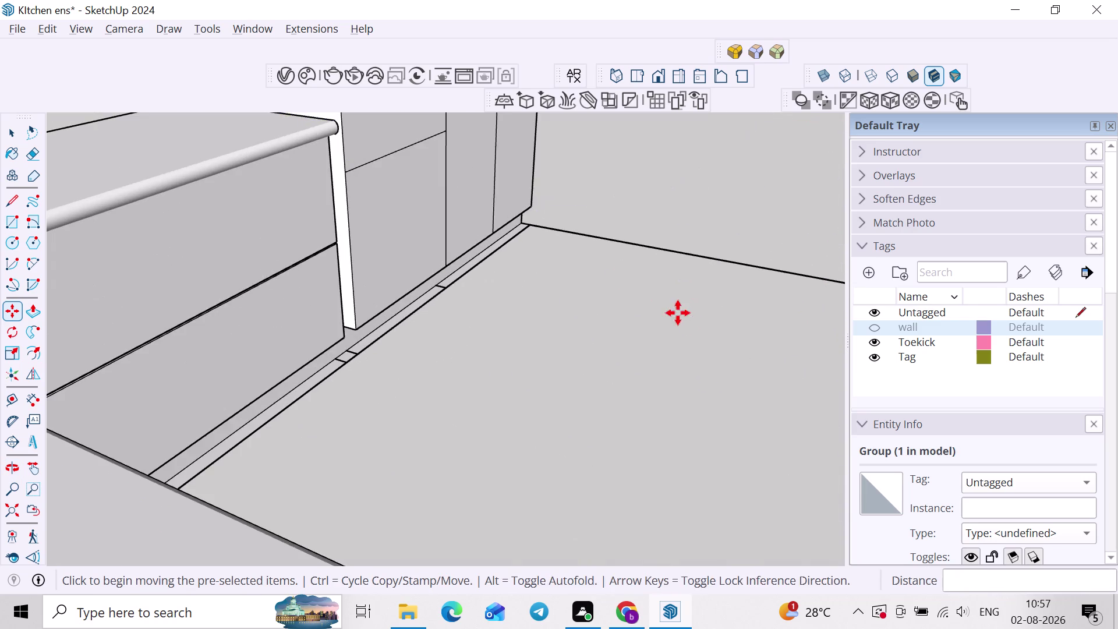
scroll(down, 3)
click(524, 239)
scroll(down, 3)
middle_drag(630, 163, 422, 359)
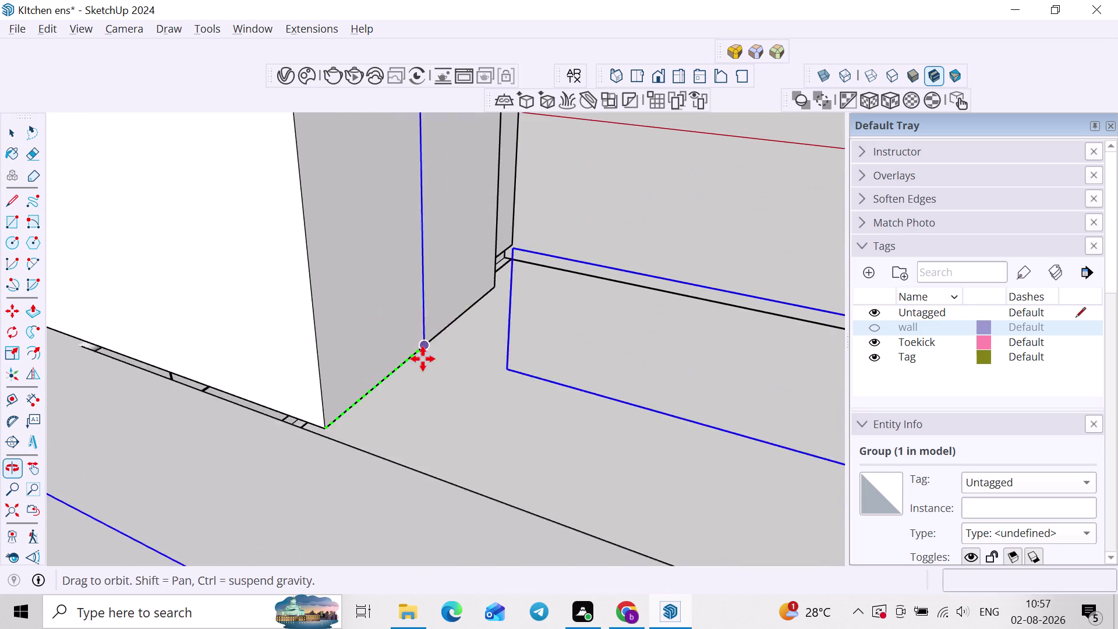
scroll(up, 3)
click(487, 274)
scroll(down, 3)
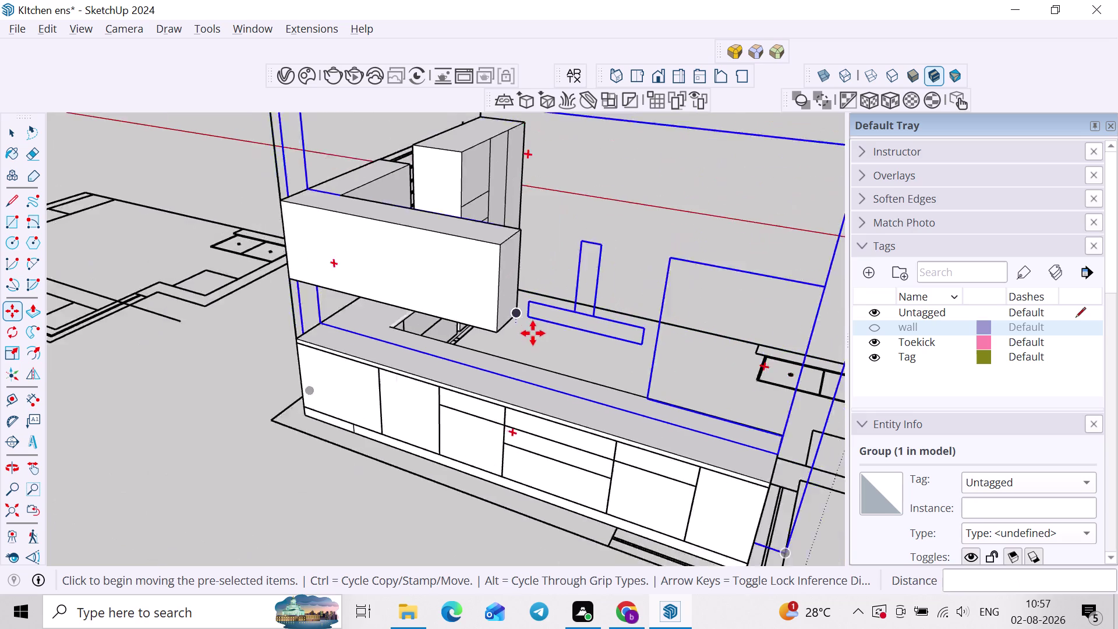
scroll(down, 3)
middle_drag(572, 340, 214, 358)
middle_drag(520, 353, 278, 332)
scroll(up, 3)
middle_drag(558, 305, 402, 285)
Open the upper cabinet group for editing.
key(space)
scroll(up, 3)
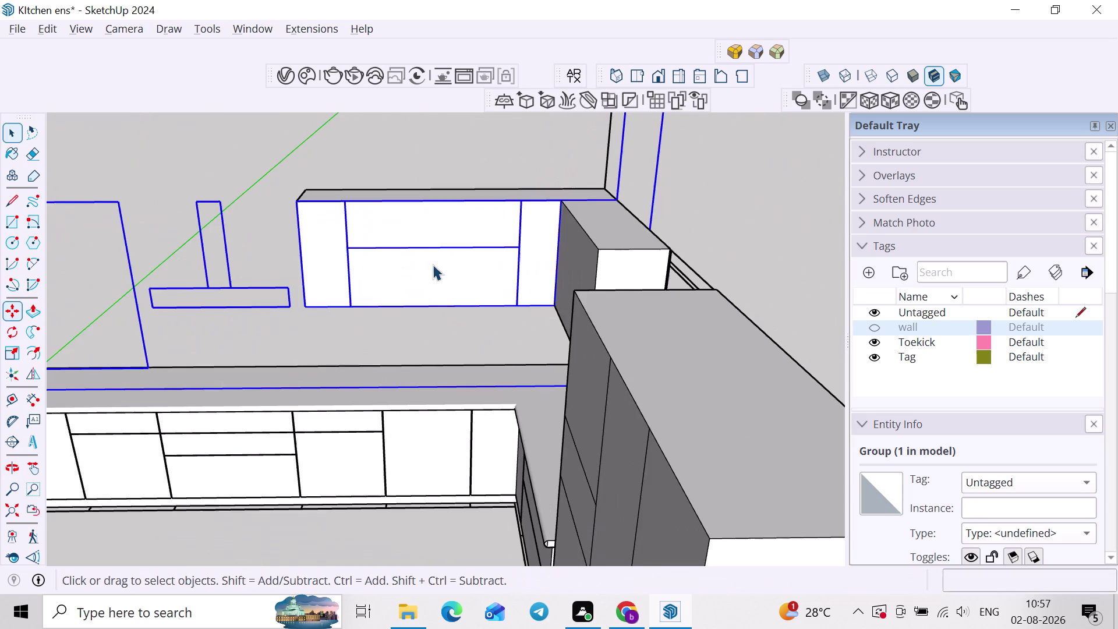
scroll(up, 3)
middle_drag(433, 276, 583, 339)
middle_drag(540, 369, 494, 230)
scroll(up, 3)
middle_drag(436, 280, 552, 331)
scroll(up, 3)
scroll(down, 3)
middle_drag(599, 309, 364, 361)
scroll(down, 3)
middle_drag(415, 360, 386, 266)
middle_drag(442, 324, 422, 336)
double_click(368, 297)
key(l)
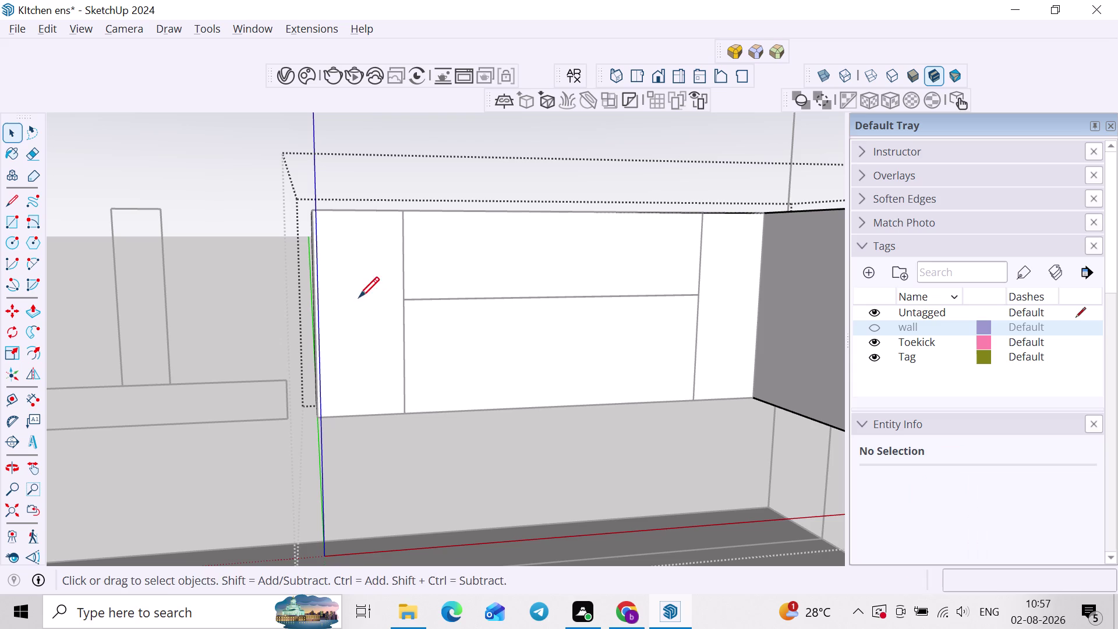
Draw left and right vertical dividers and a horizontal divider across the cabinet front.
click(404, 208)
click(409, 419)
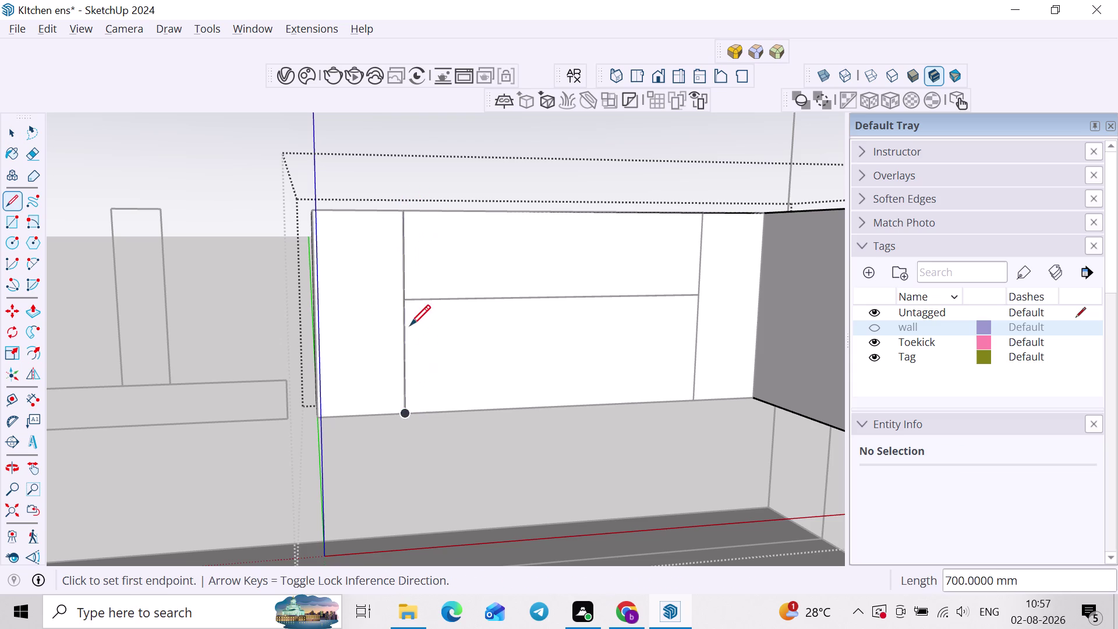
click(401, 301)
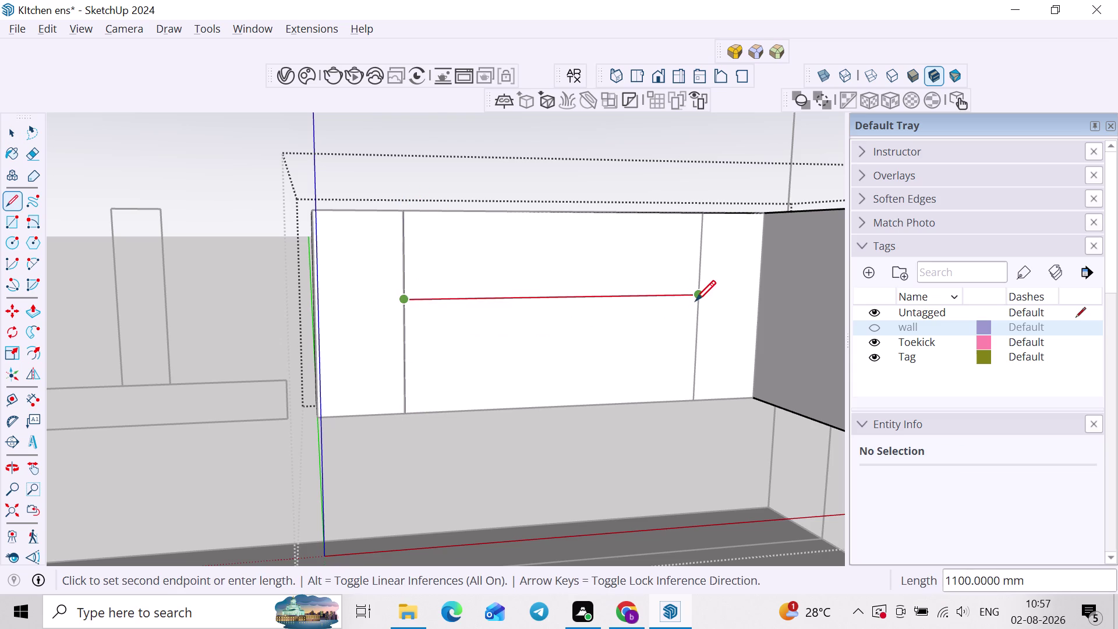
click(695, 301)
click(703, 213)
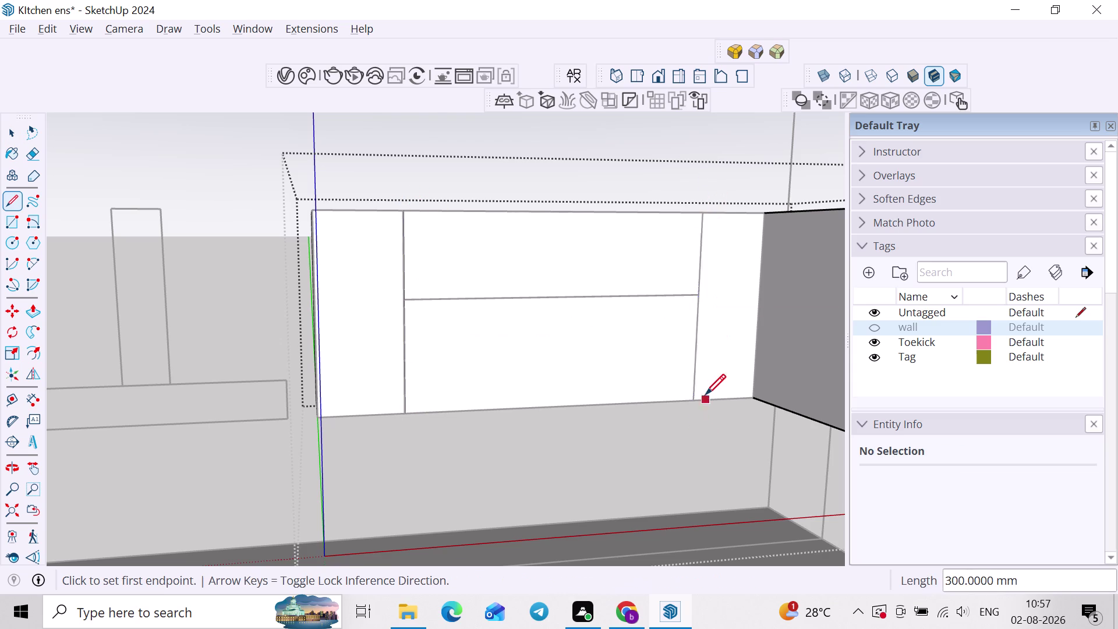
click(695, 405)
click(703, 210)
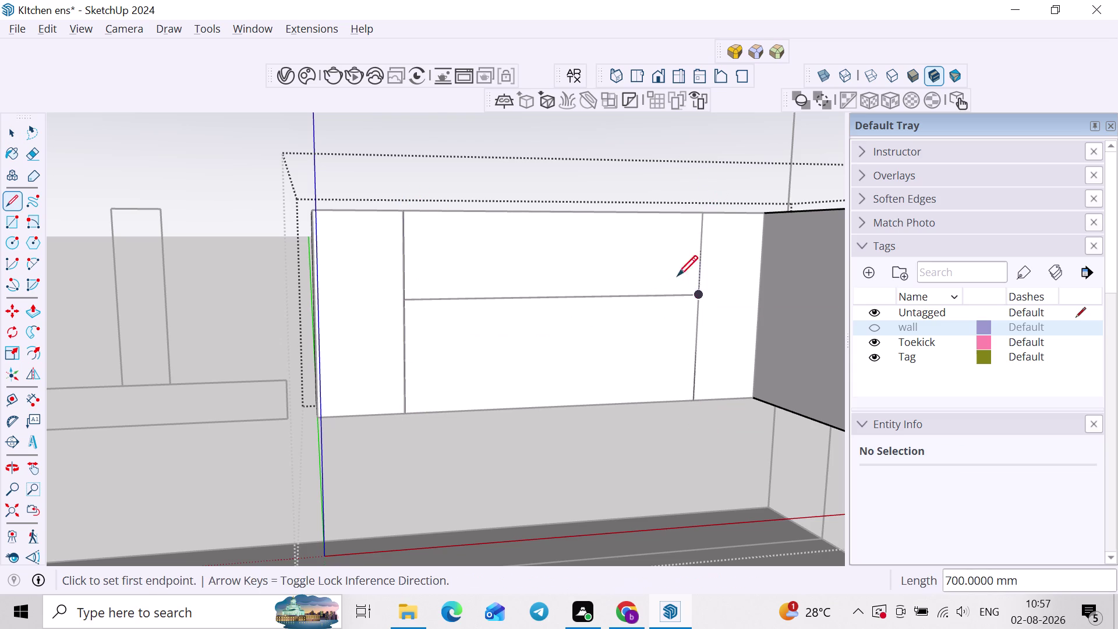
key(space)
Check that each new panel is a separate face, then zoom out to the whole kitchen.
click(635, 268)
click(650, 343)
click(749, 306)
click(388, 329)
scroll(down, 3)
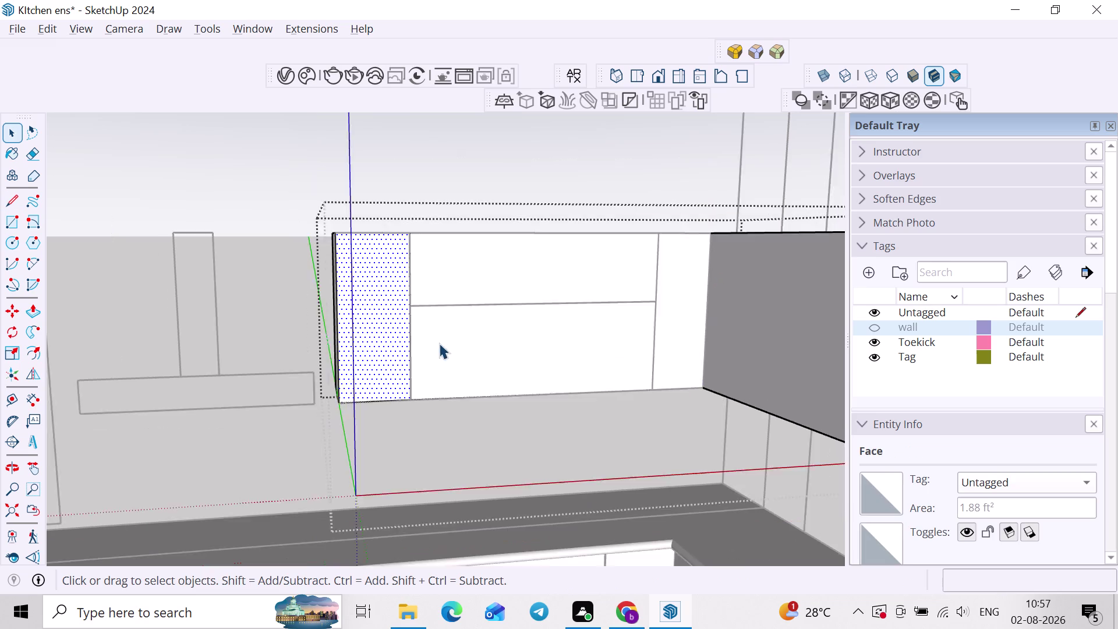
scroll(down, 3)
middle_drag(438, 362, 579, 387)
scroll(down, 3)
Unhide the walls and orbit around the walled kitchen.
click(316, 201)
middle_drag(526, 278, 372, 300)
scroll(down, 3)
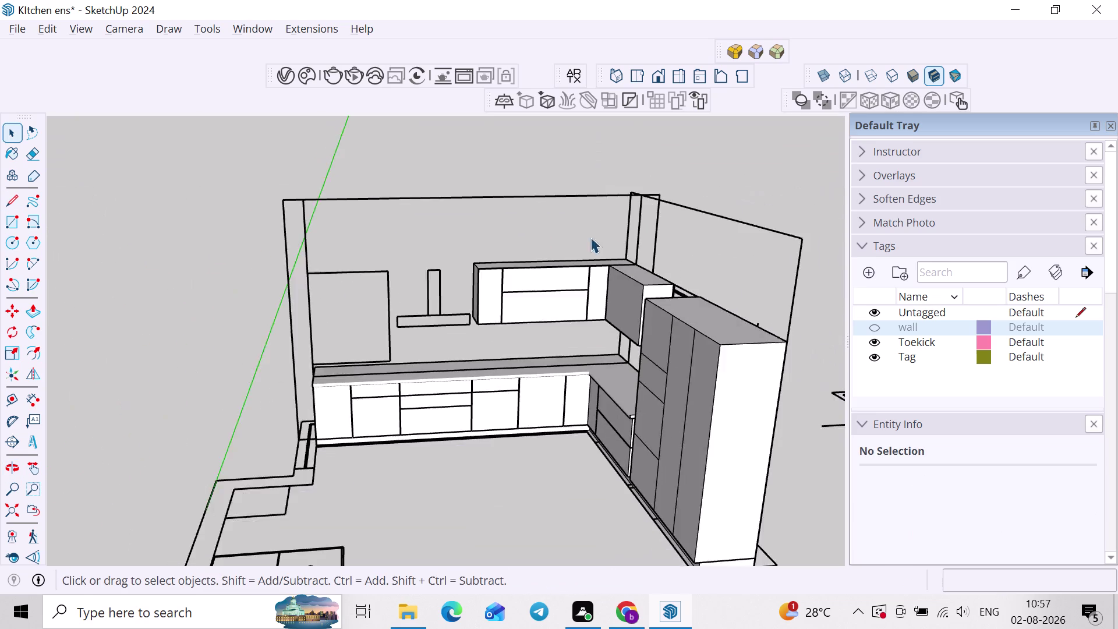
middle_drag(673, 207, 586, 220)
middle_drag(554, 246, 633, 213)
scroll(up, 3)
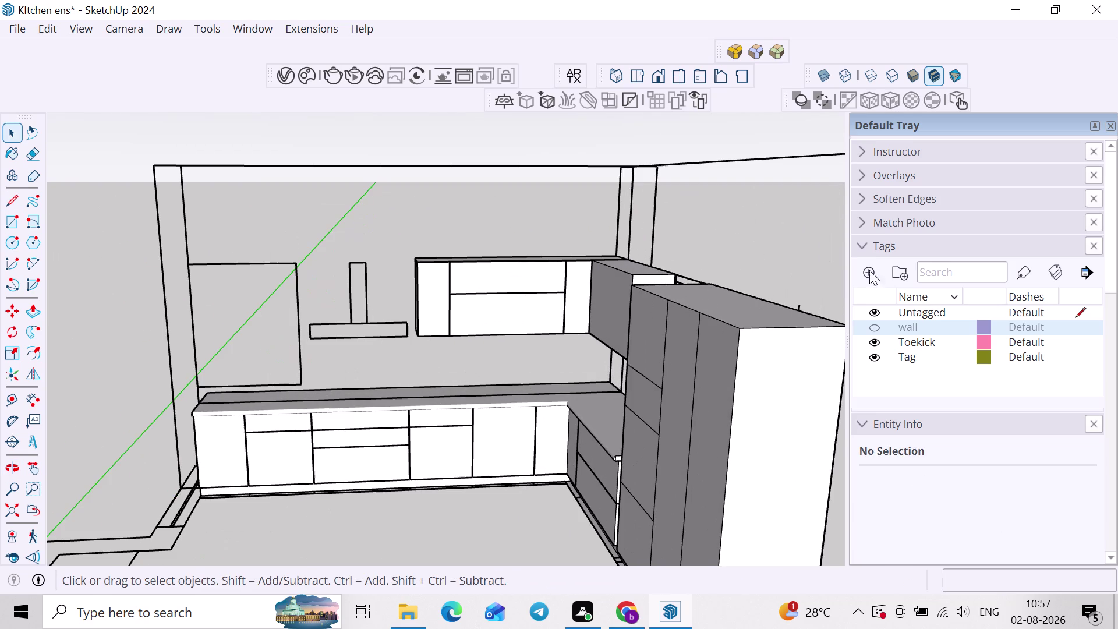
click(870, 323)
scroll(down, 3)
middle_drag(440, 267, 367, 308)
middle_drag(407, 347, 543, 368)
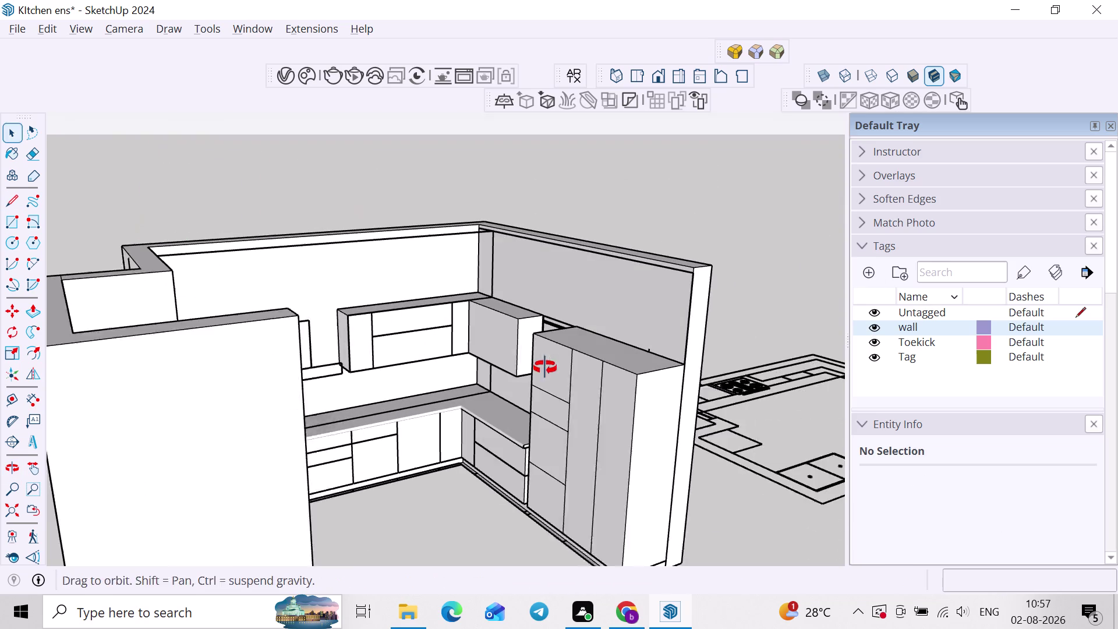
middle_drag(543, 368, 545, 368)
scroll(up, 3)
Select the wall section and window frame groups and begin moving them from the wall top.
middle_drag(512, 347, 566, 351)
scroll(up, 3)
middle_drag(444, 309, 418, 341)
click(372, 338)
double_click(388, 330)
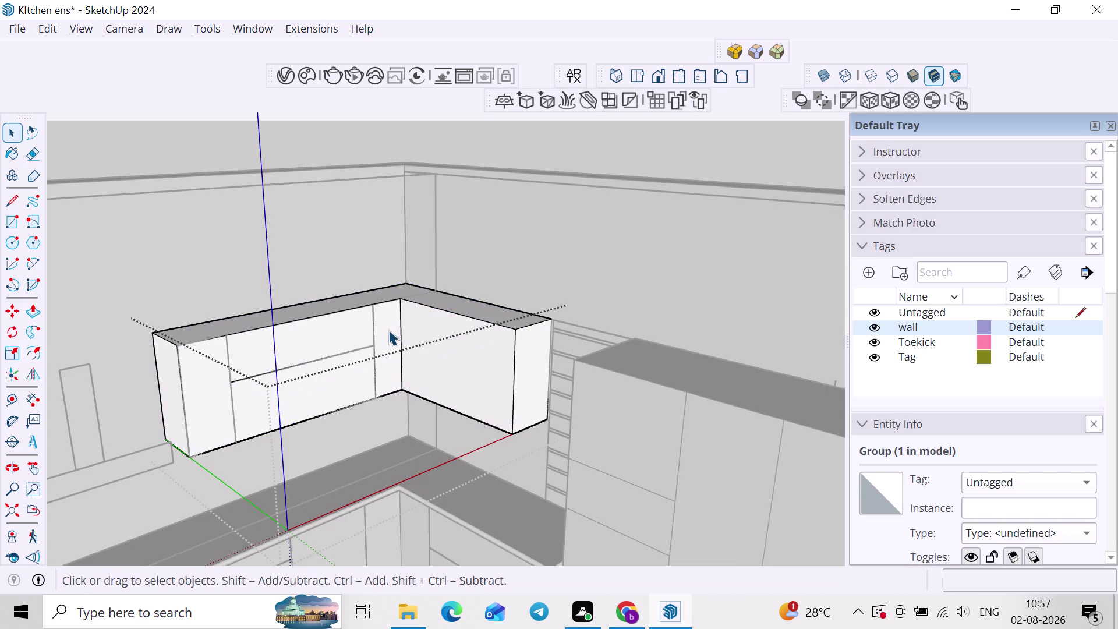
click(389, 326)
scroll(down, 3)
click(436, 343)
scroll(down, 3)
click(532, 218)
middle_drag(500, 331, 451, 393)
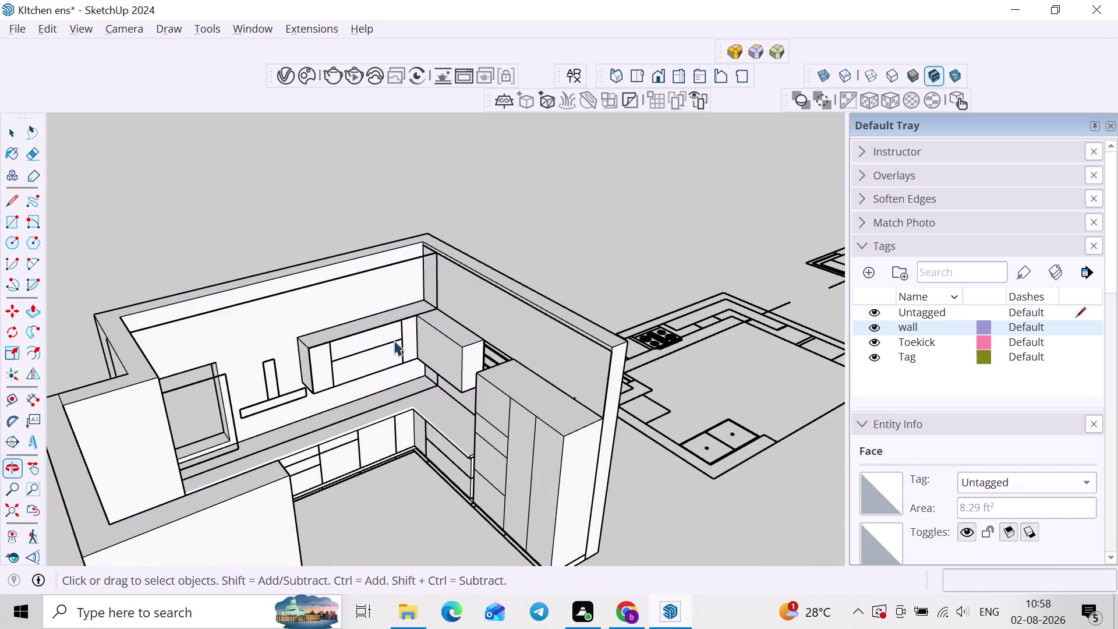
click(405, 259)
key(m)
click(405, 259)
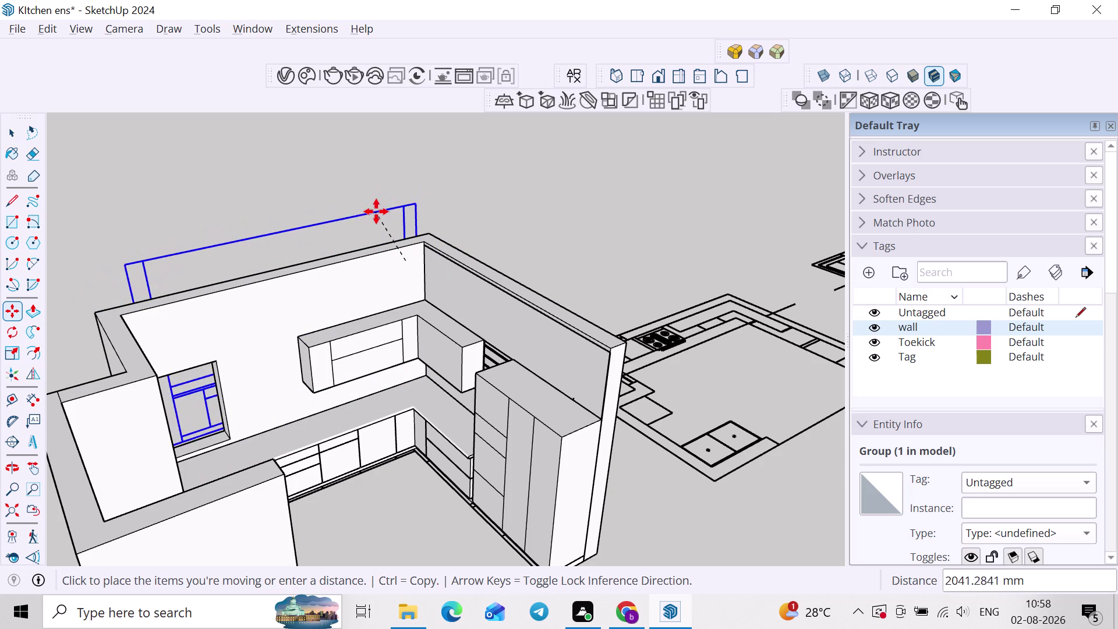
Place the moved wall pieces, then cancel the move and clear the selection.
click(349, 223)
middle_drag(490, 283, 507, 287)
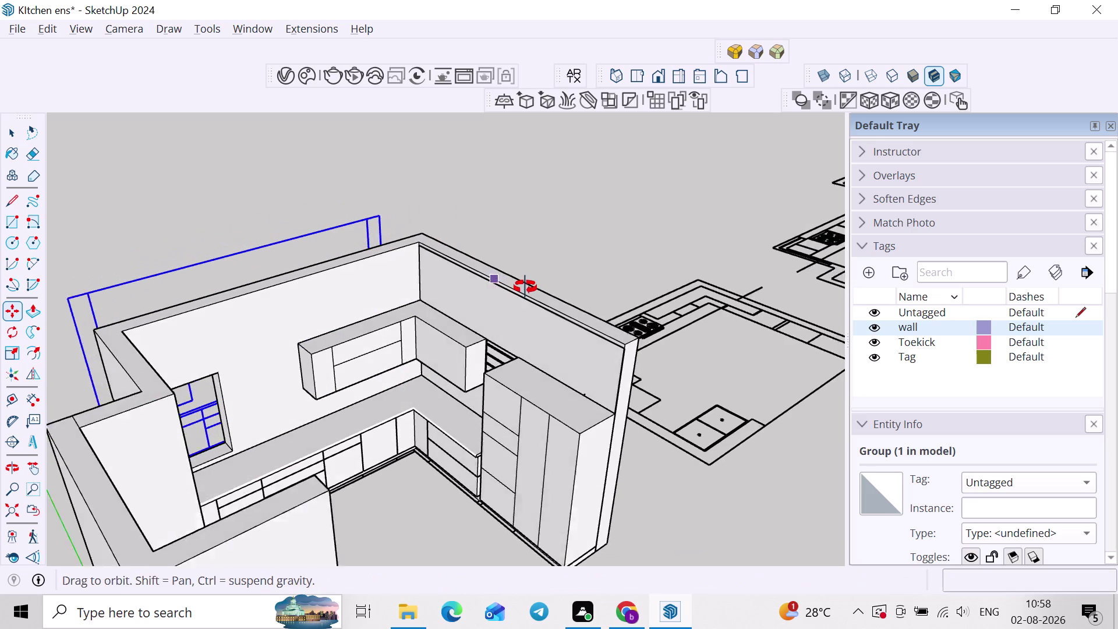
middle_drag(508, 287, 535, 288)
key(space)
click(528, 226)
middle_drag(579, 356, 605, 390)
scroll(up, 3)
Move the wall pieces from their corner to the upper cabinet group endpoint.
click(532, 354)
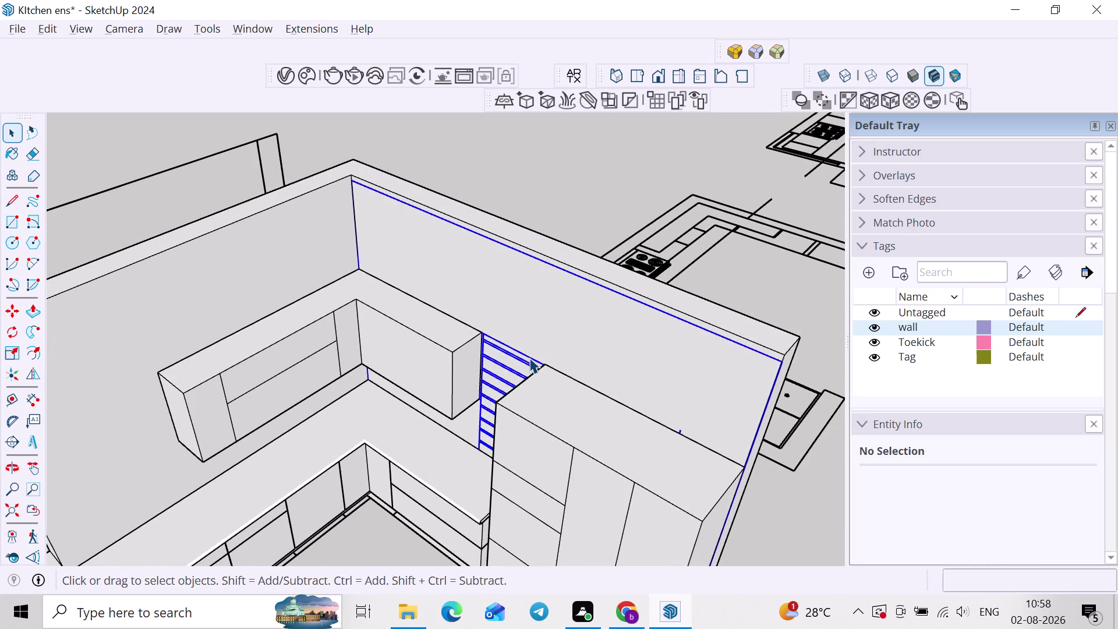
key(m)
scroll(up, 3)
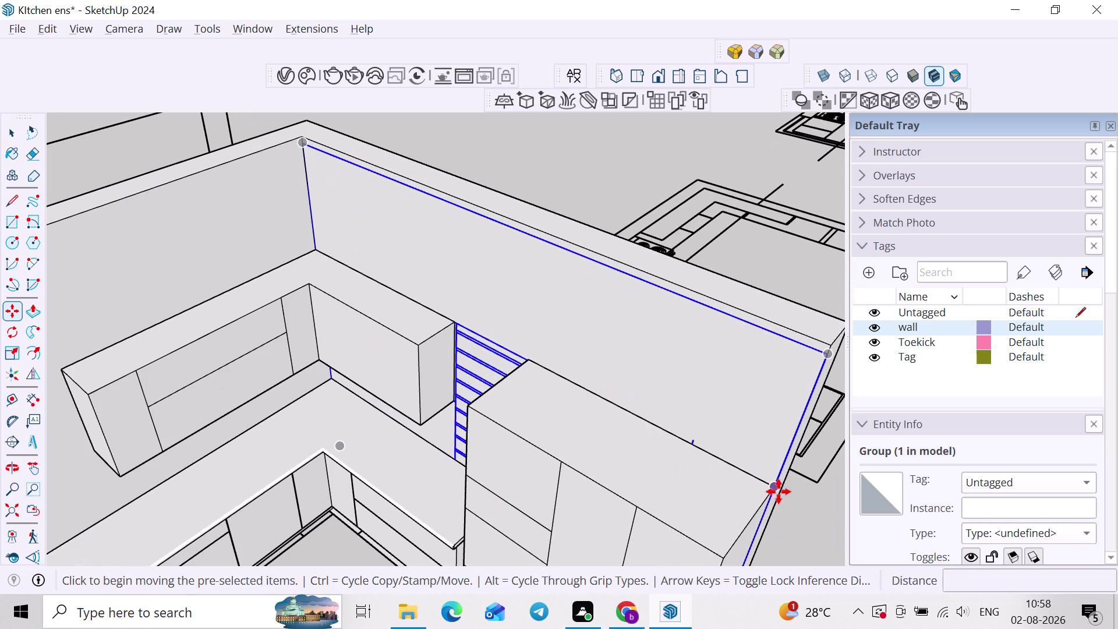
click(778, 488)
middle_drag(737, 522, 749, 462)
click(741, 493)
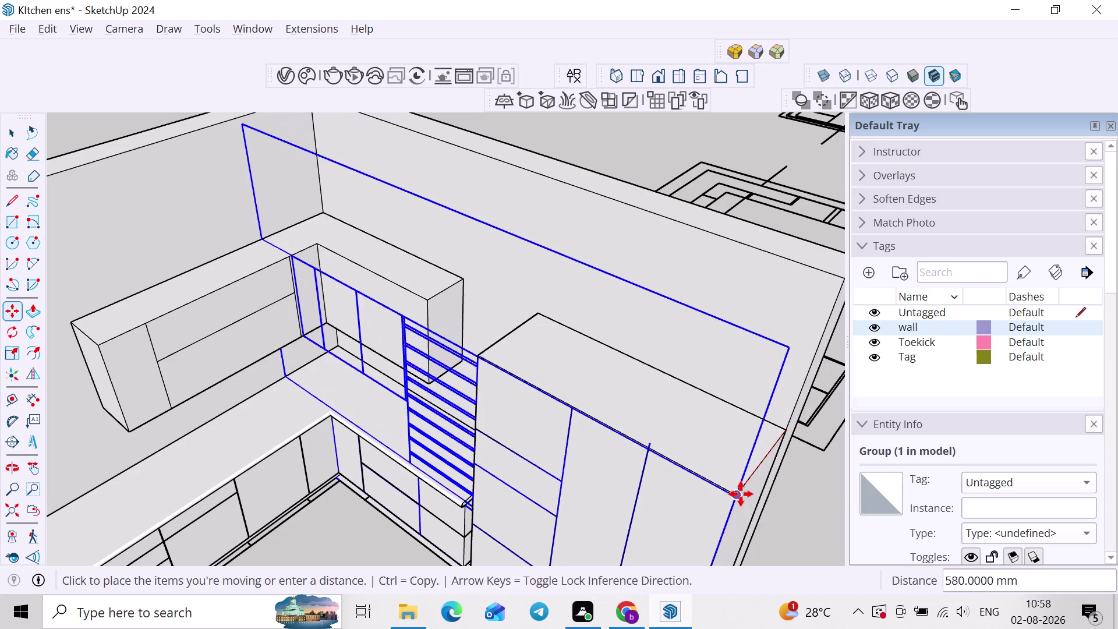
middle_drag(315, 327, 431, 336)
scroll(up, 3)
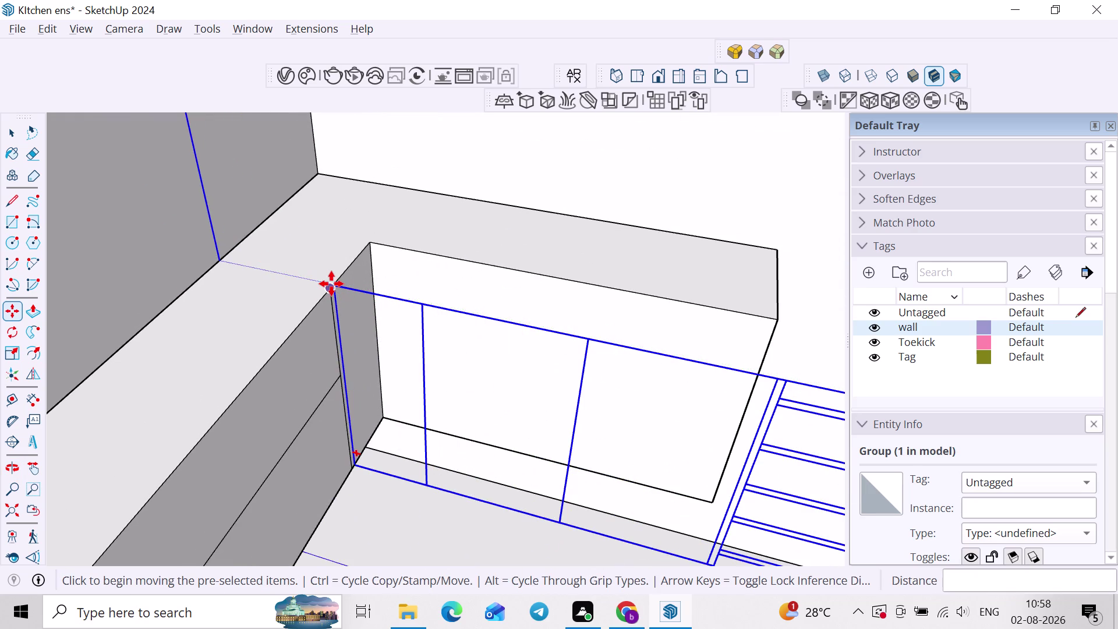
click(335, 282)
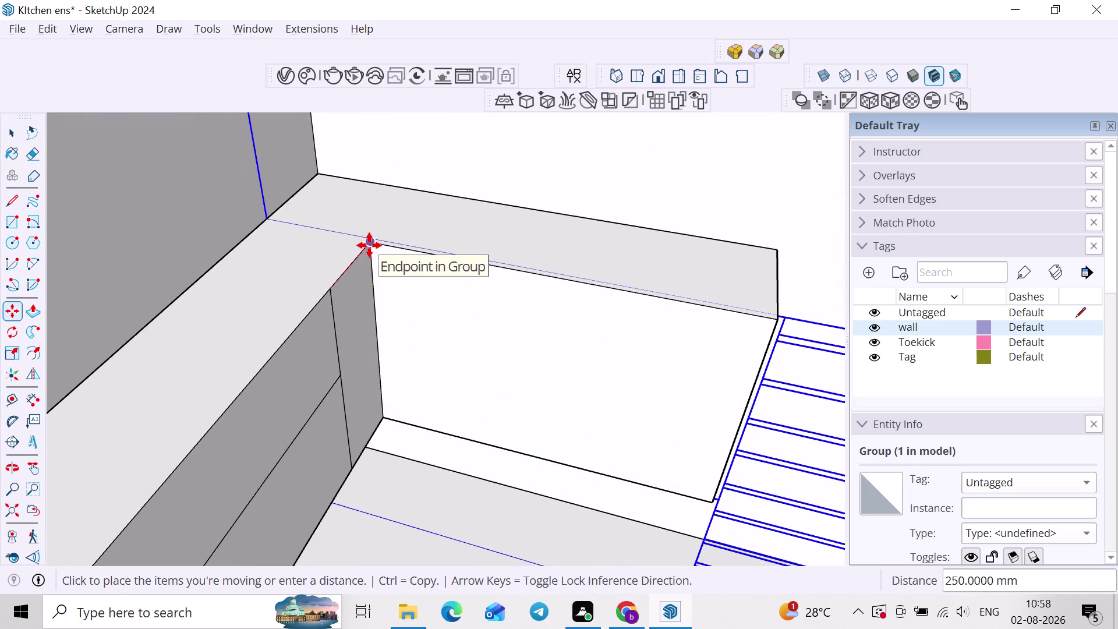
scroll(up, 3)
scroll(down, 3)
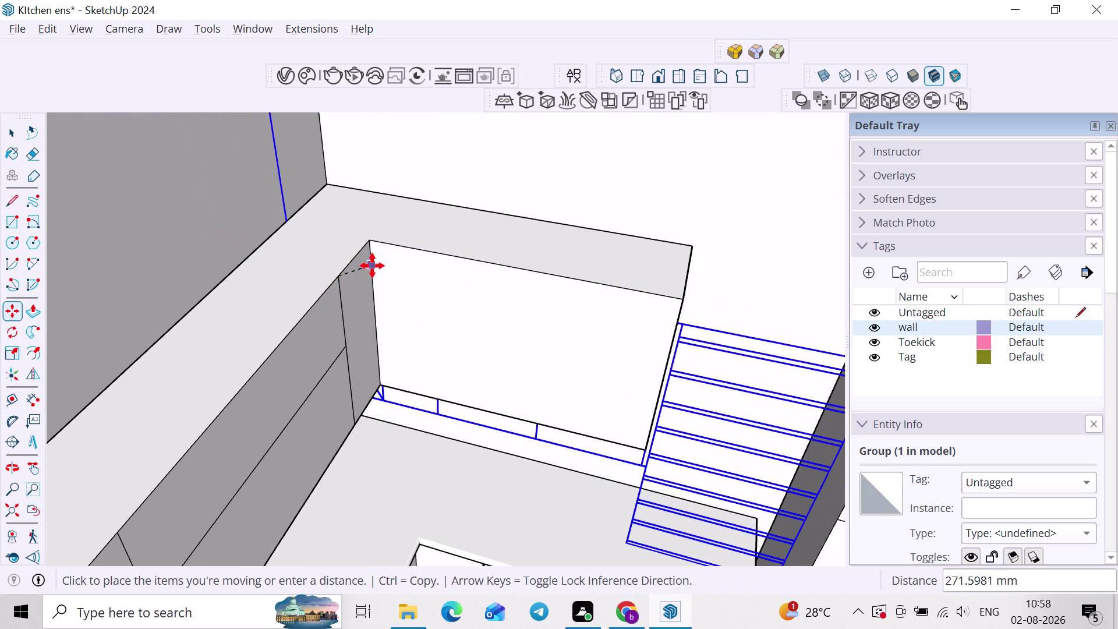
scroll(down, 3)
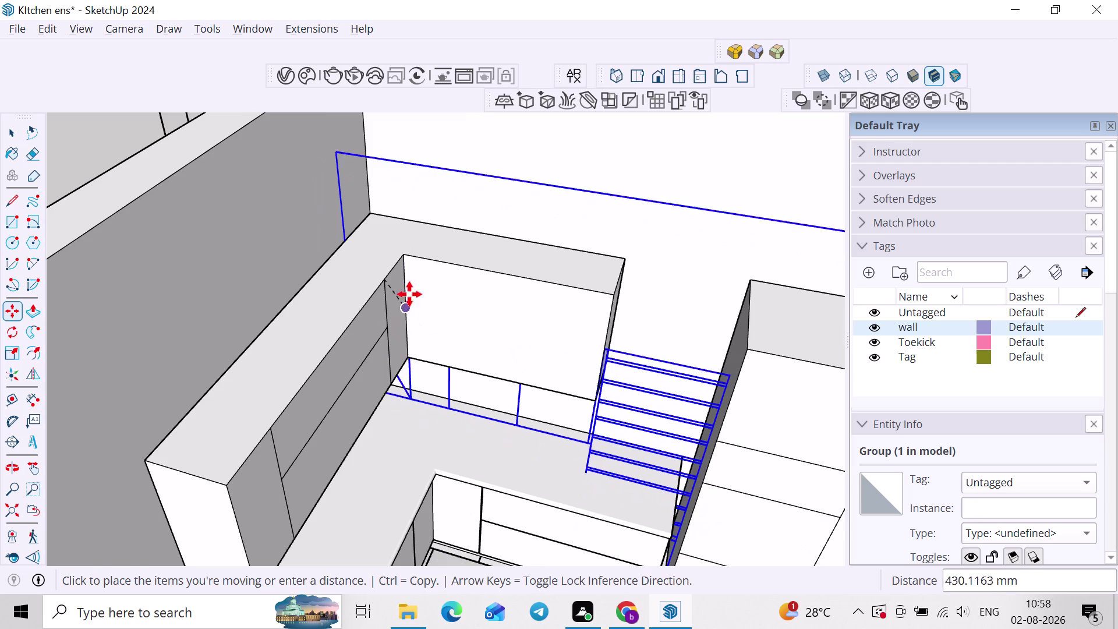
key(Escape)
Start moving the panel from its top corner, then return to selecting.
middle_drag(409, 282, 348, 310)
scroll(up, 3)
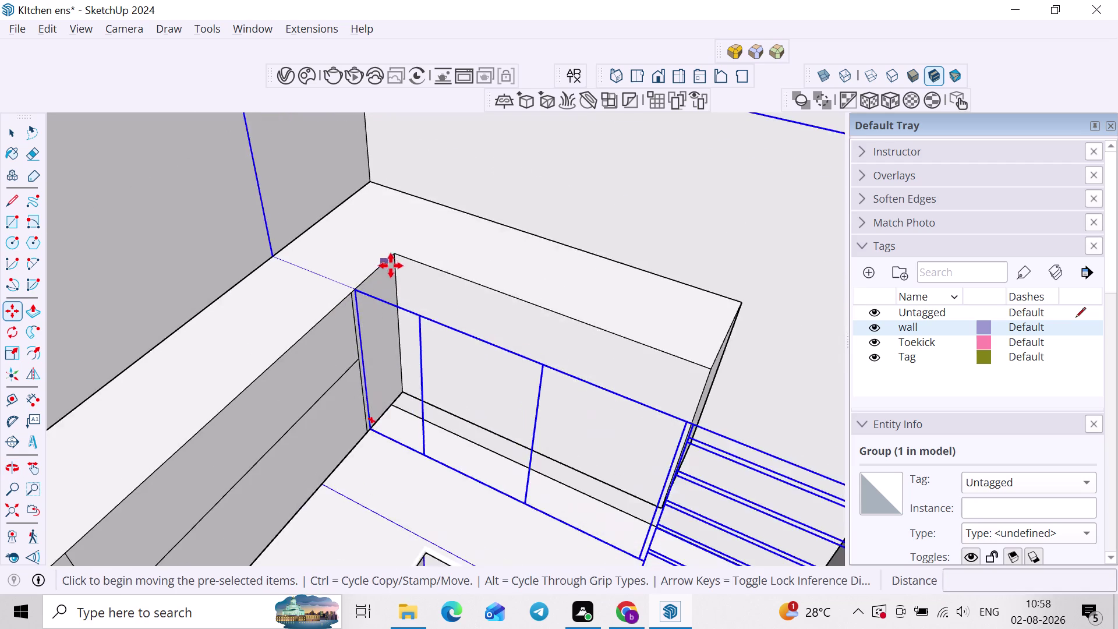
scroll(up, 3)
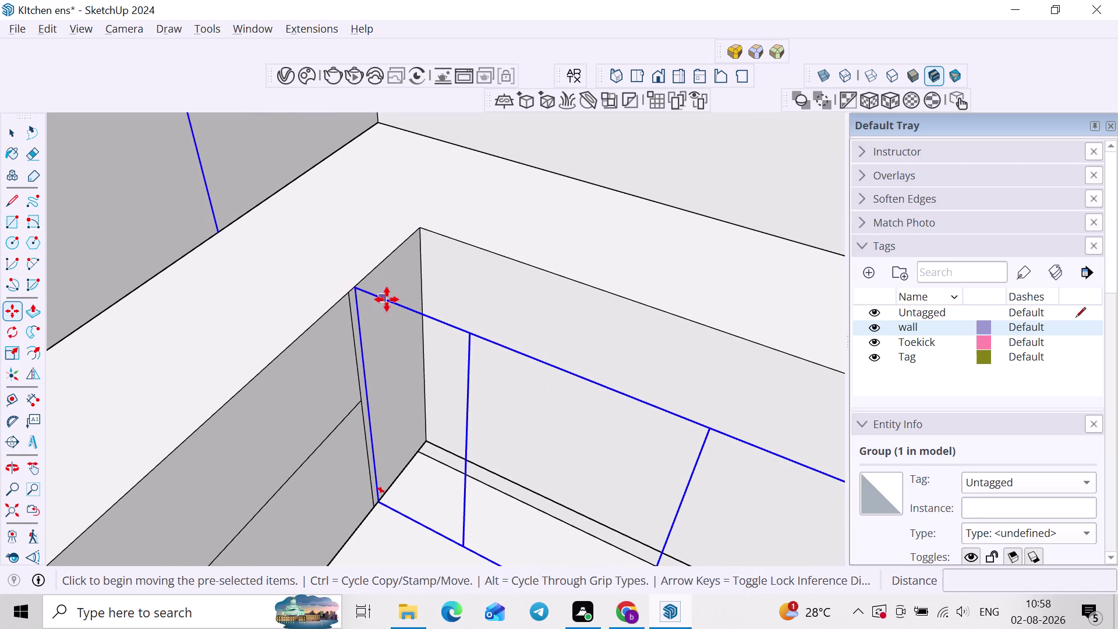
click(386, 300)
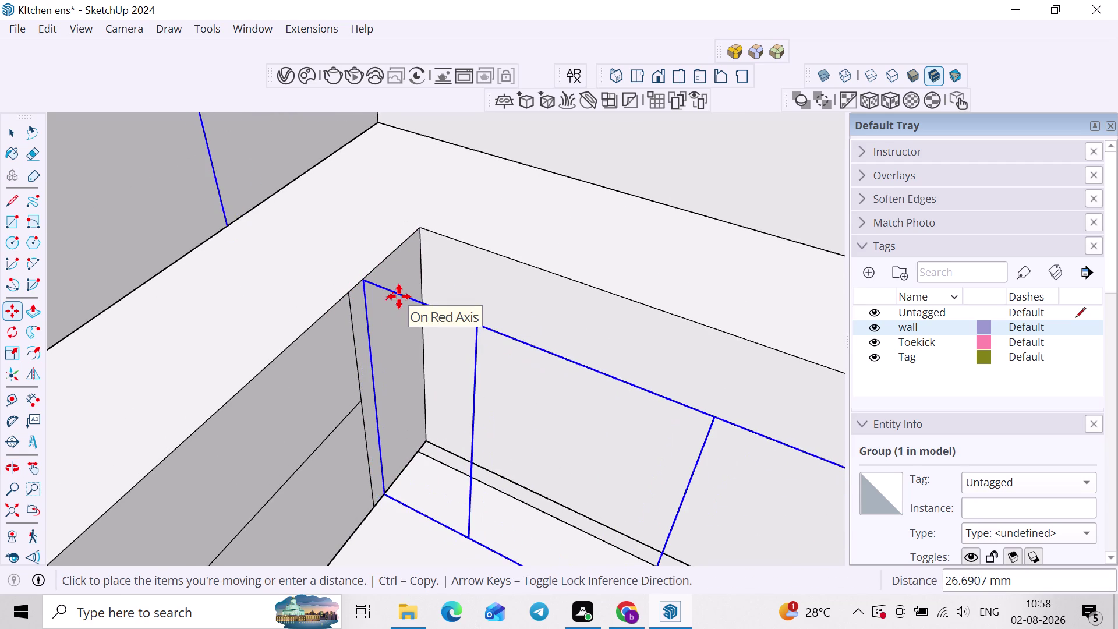
scroll(down, 3)
scroll(up, 3)
key(space)
Move the wall pieces from their top corner flush against the adjoining wall corner.
scroll(down, 3)
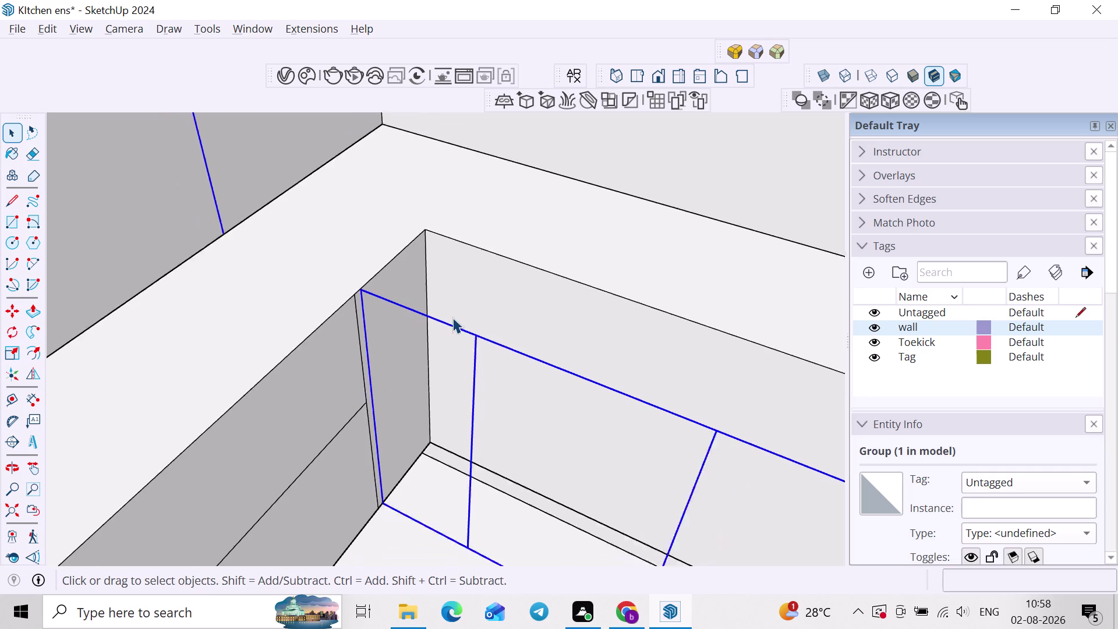
scroll(down, 3)
middle_drag(378, 302, 243, 268)
middle_drag(465, 334, 538, 314)
scroll(up, 3)
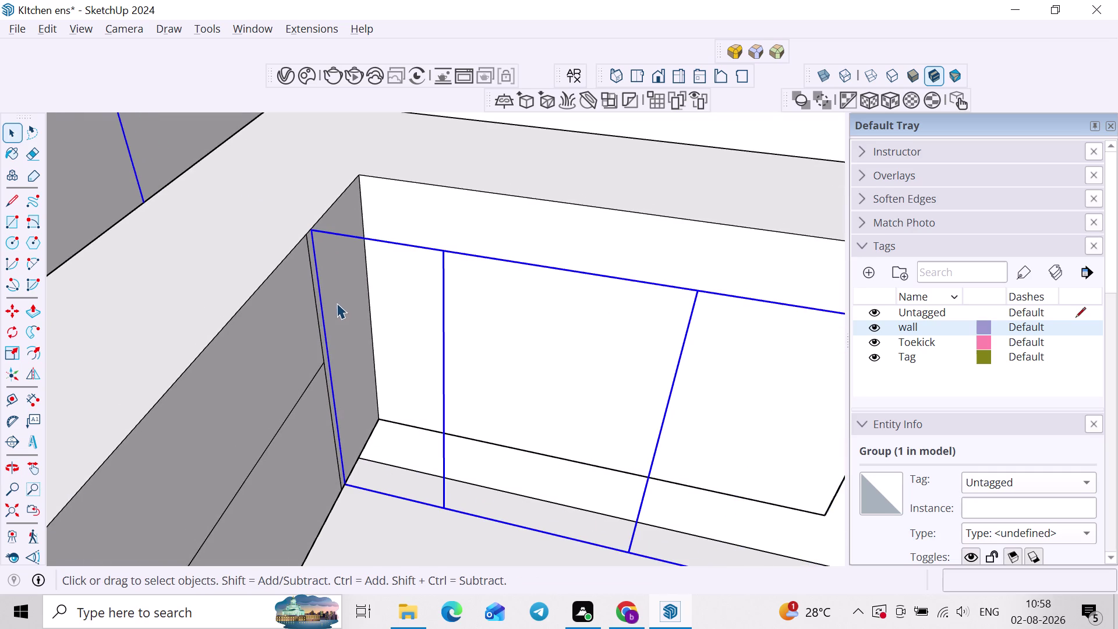
key(m)
scroll(up, 3)
scroll(up, 3)
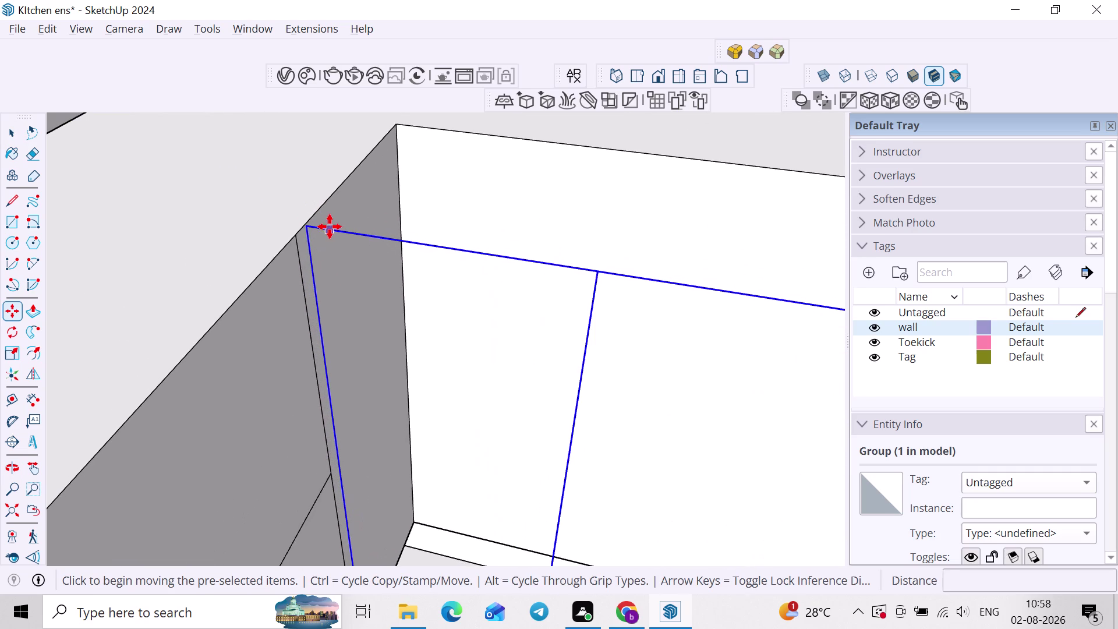
click(328, 228)
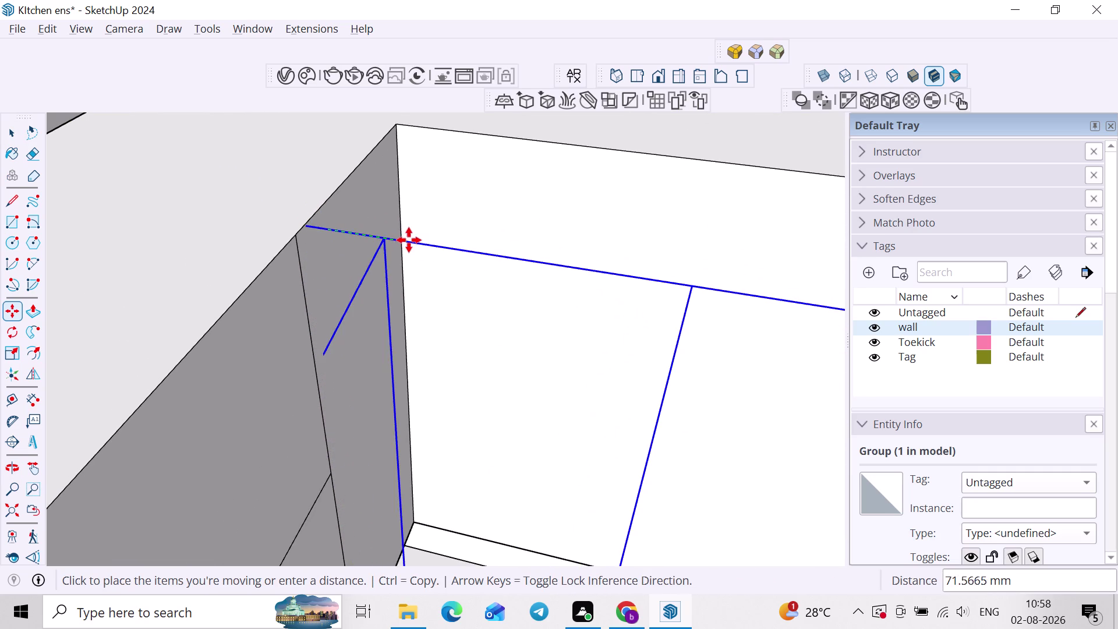
middle_drag(415, 250, 374, 147)
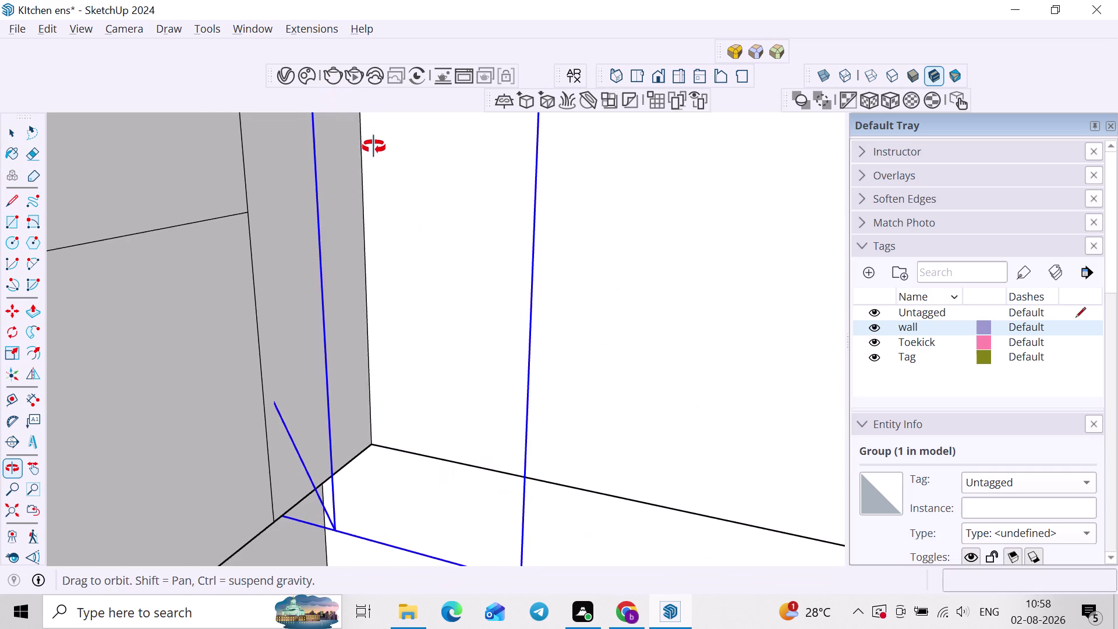
middle_drag(374, 147, 392, 211)
click(391, 211)
middle_drag(339, 179, 356, 305)
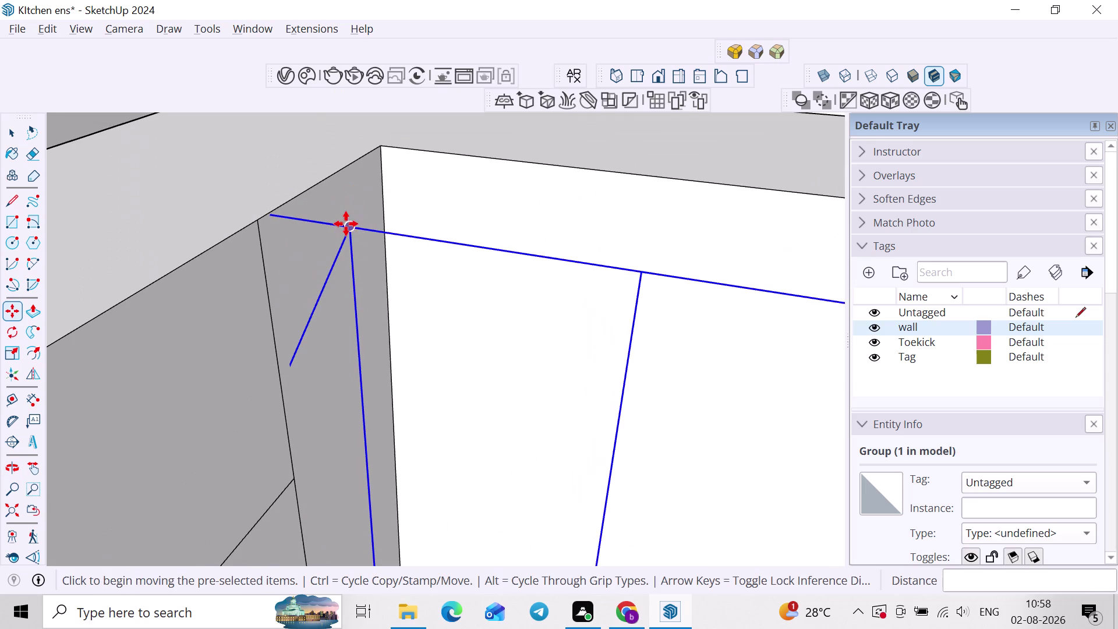
click(348, 225)
click(376, 147)
scroll(down, 3)
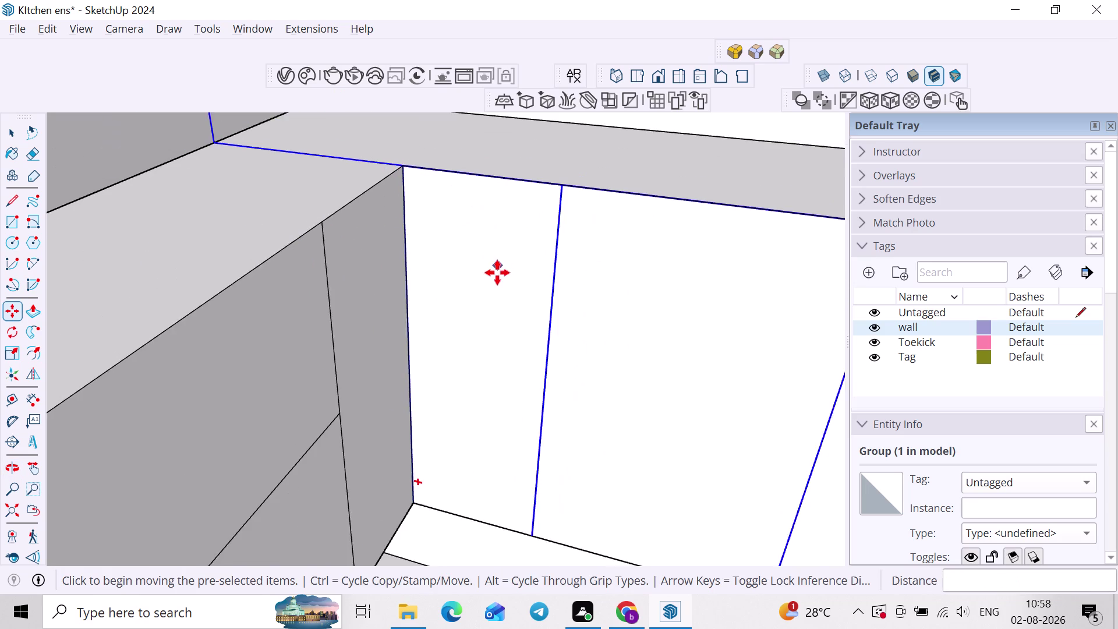
scroll(down, 3)
key(space)
Draw two vertical lines dividing the recessed face into separate panels.
click(513, 312)
double_click(512, 312)
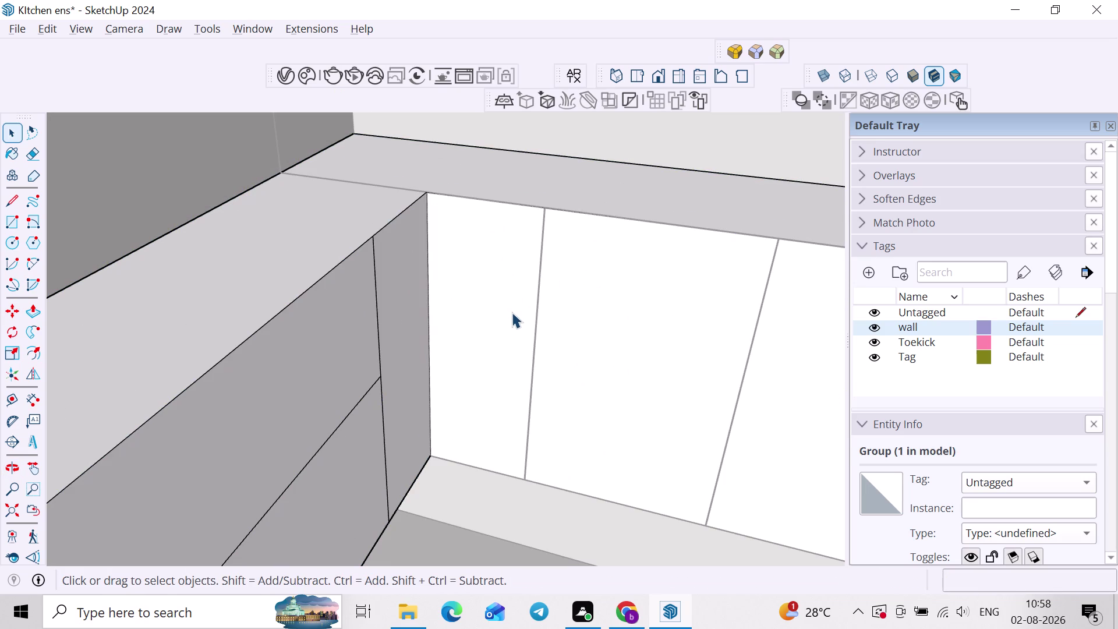
key(l)
click(543, 204)
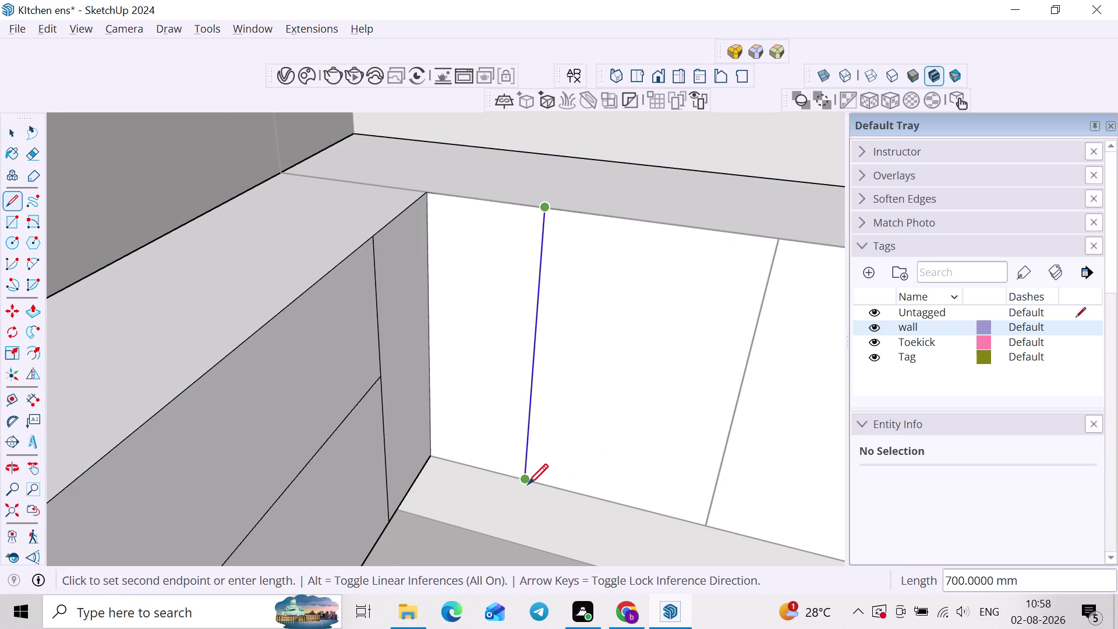
click(528, 484)
middle_drag(549, 438, 420, 440)
click(611, 244)
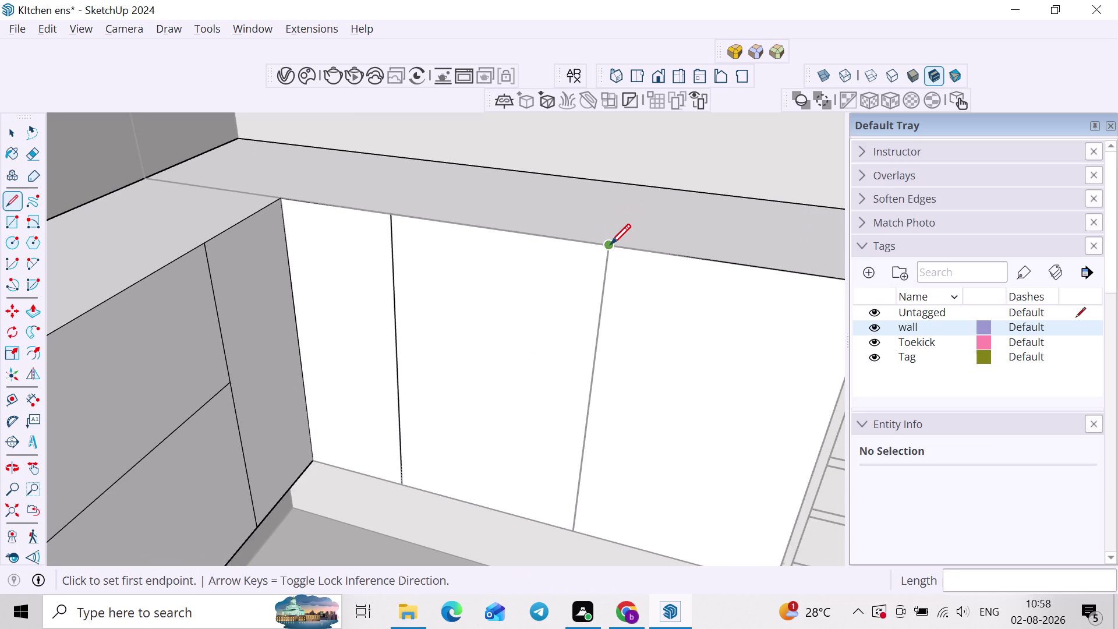
click(569, 531)
scroll(down, 3)
key(space)
Select the new middle panel face and start a rectangle at its top corner.
click(565, 481)
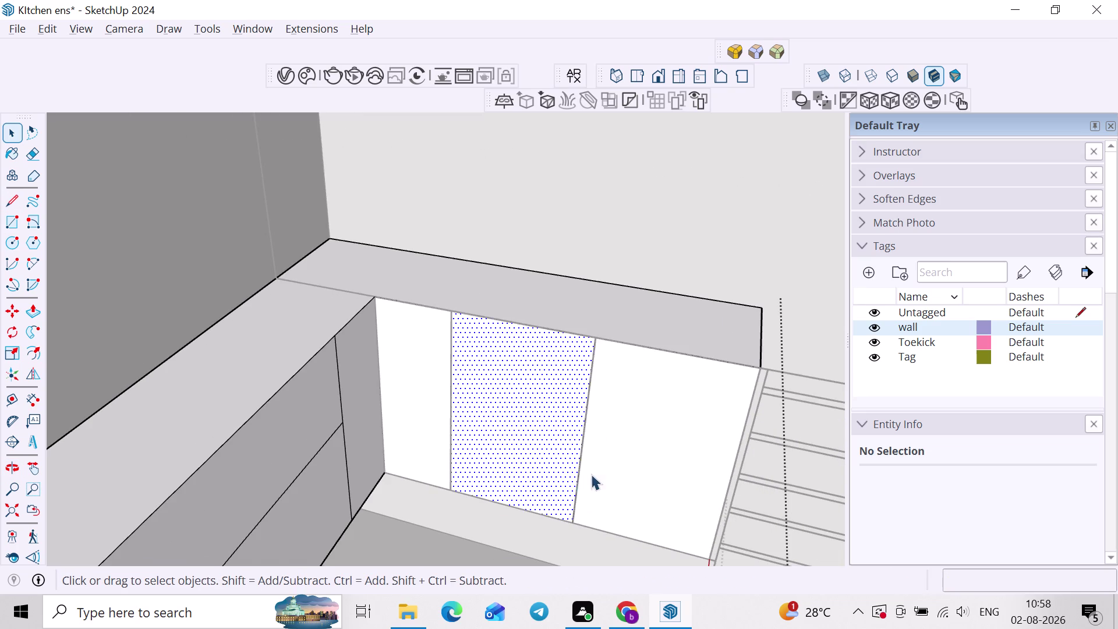
scroll(down, 3)
click(639, 472)
middle_drag(637, 462, 605, 305)
scroll(down, 3)
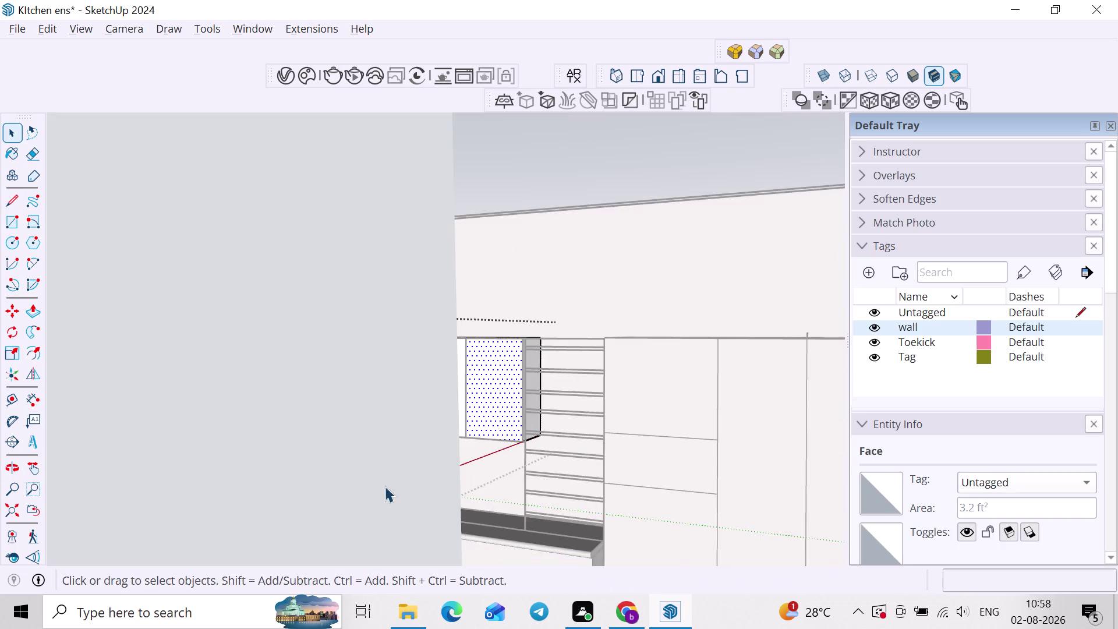
middle_drag(398, 488, 498, 517)
scroll(down, 3)
middle_drag(399, 427, 407, 476)
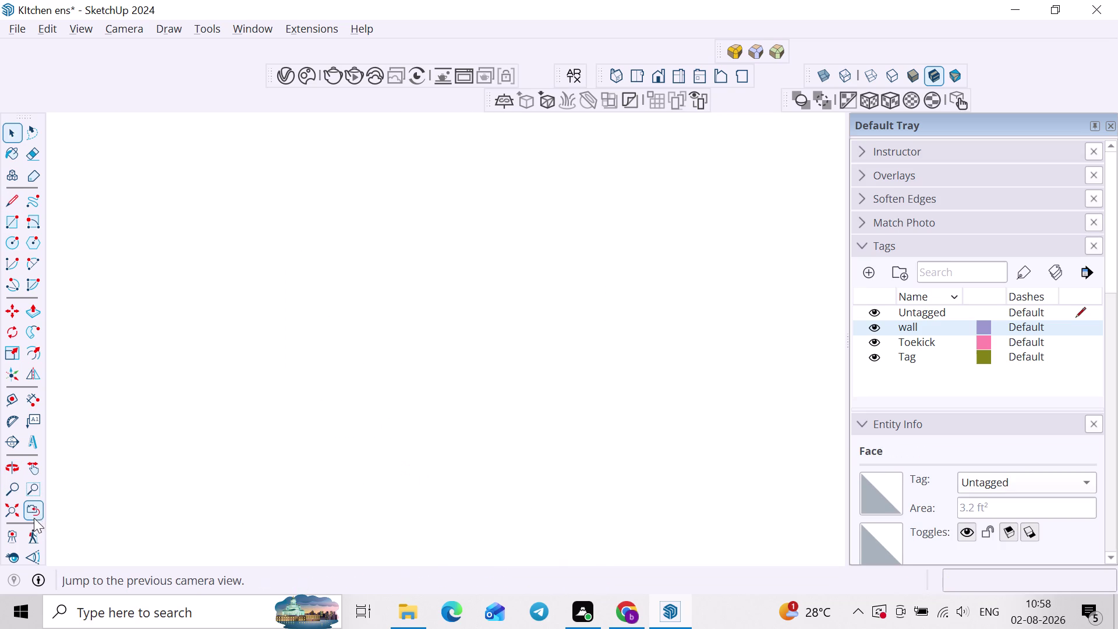
double_click(31, 510)
middle_drag(347, 355, 381, 418)
middle_drag(205, 265, 218, 289)
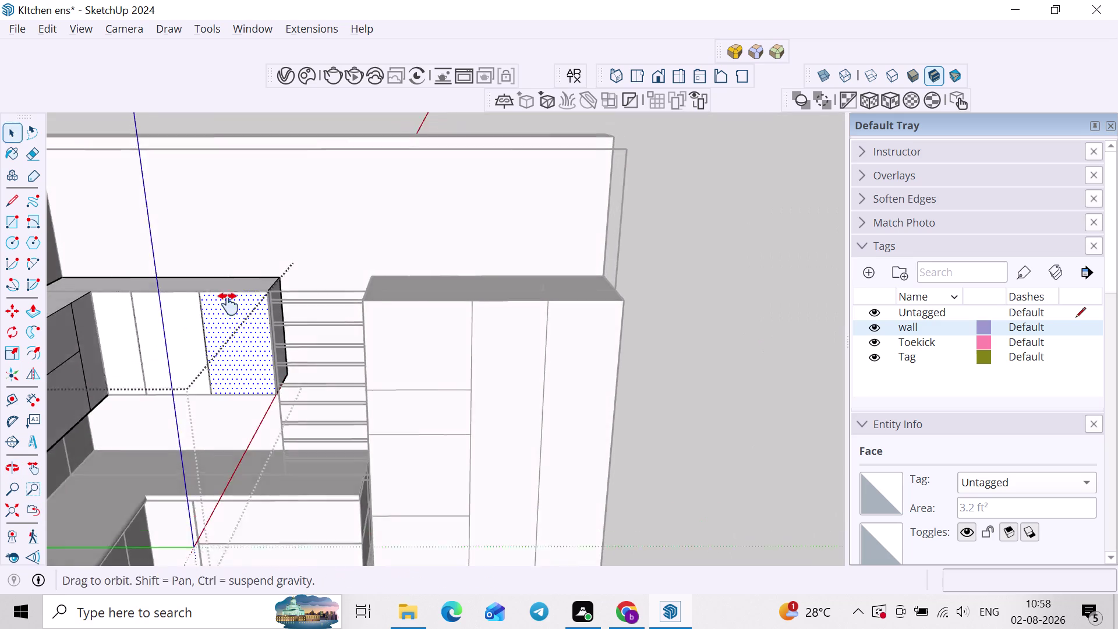
middle_drag(218, 289, 246, 326)
scroll(up, 3)
middle_drag(295, 363, 294, 370)
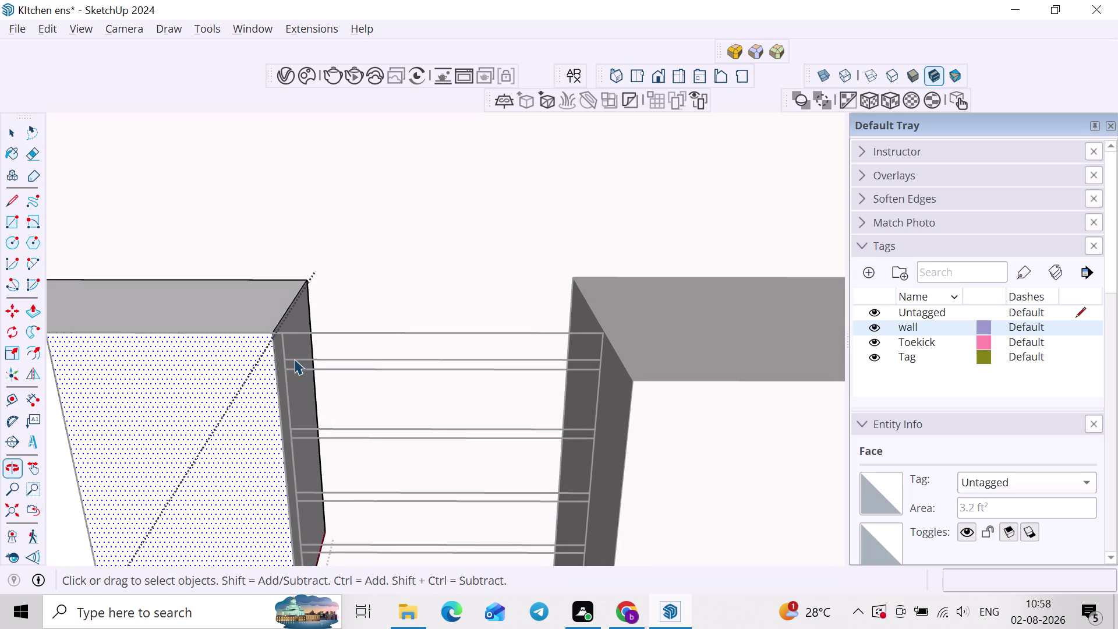
key(r)
click(285, 336)
Finish the rectangle at the bottom corner of the slatted shelf unit.
middle_drag(396, 414, 372, 327)
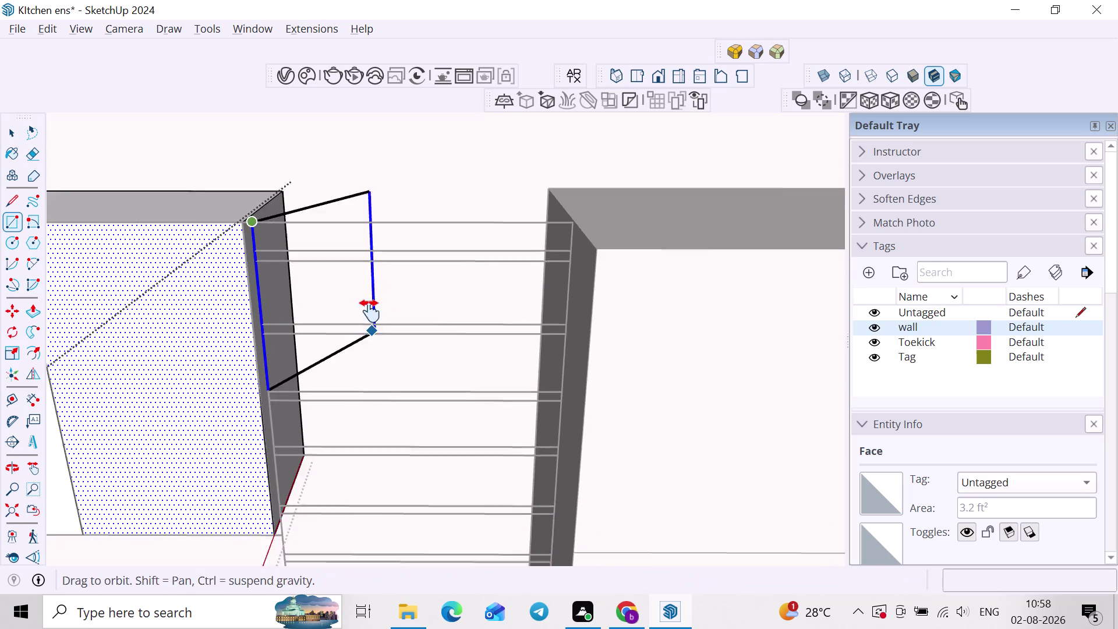
middle_drag(372, 327, 369, 298)
middle_drag(533, 471, 528, 356)
middle_drag(554, 453, 548, 375)
scroll(down, 3)
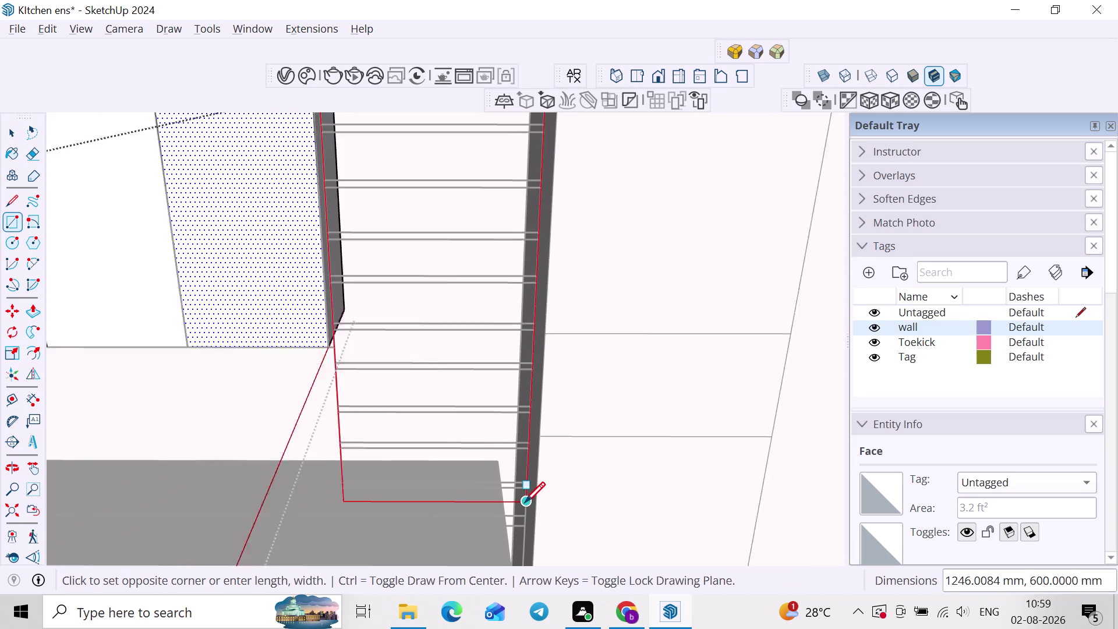
middle_drag(522, 502, 519, 486)
click(526, 513)
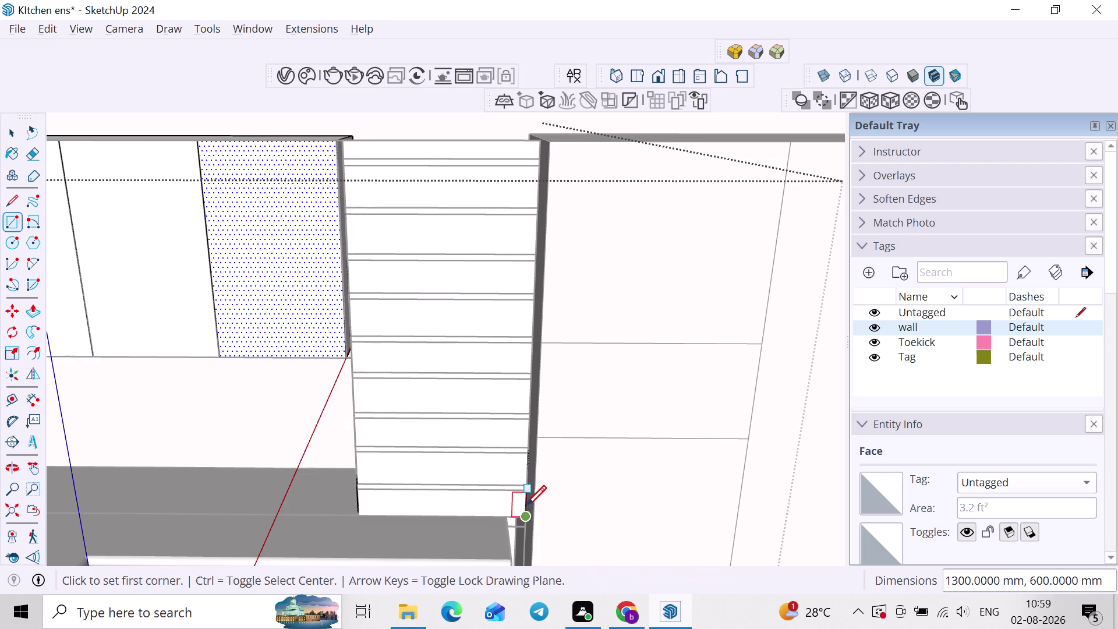
key(space)
Push/pull the slatted shelf face out by 350 mm.
double_click(403, 357)
middle_drag(395, 374, 366, 440)
right_click(406, 388)
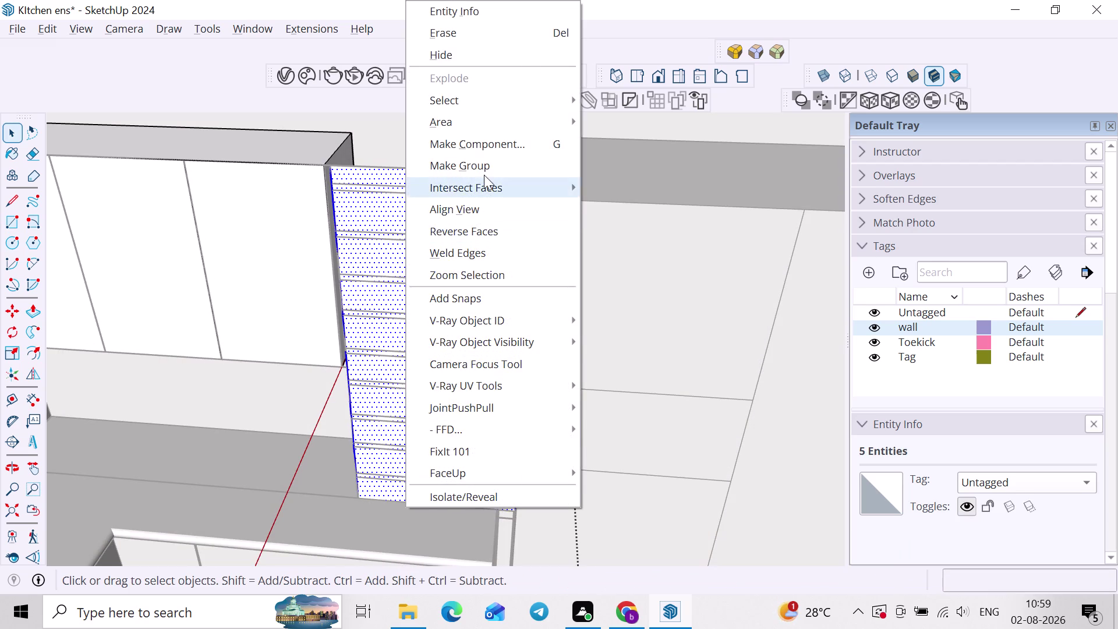
click(481, 159)
double_click(485, 268)
key(p)
click(483, 267)
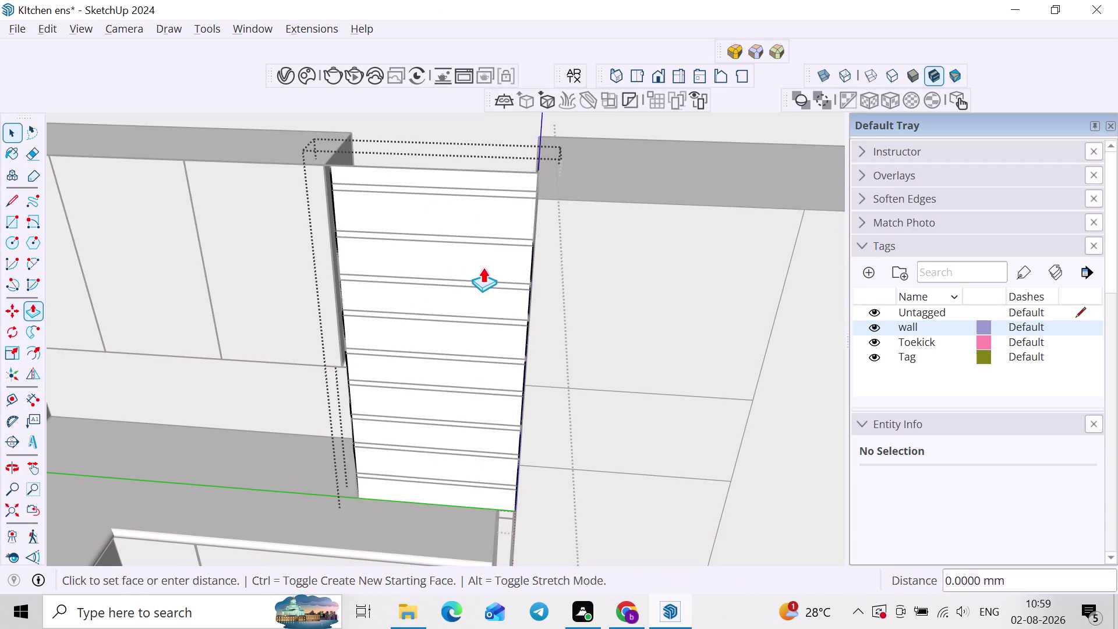
click(344, 142)
scroll(down, 3)
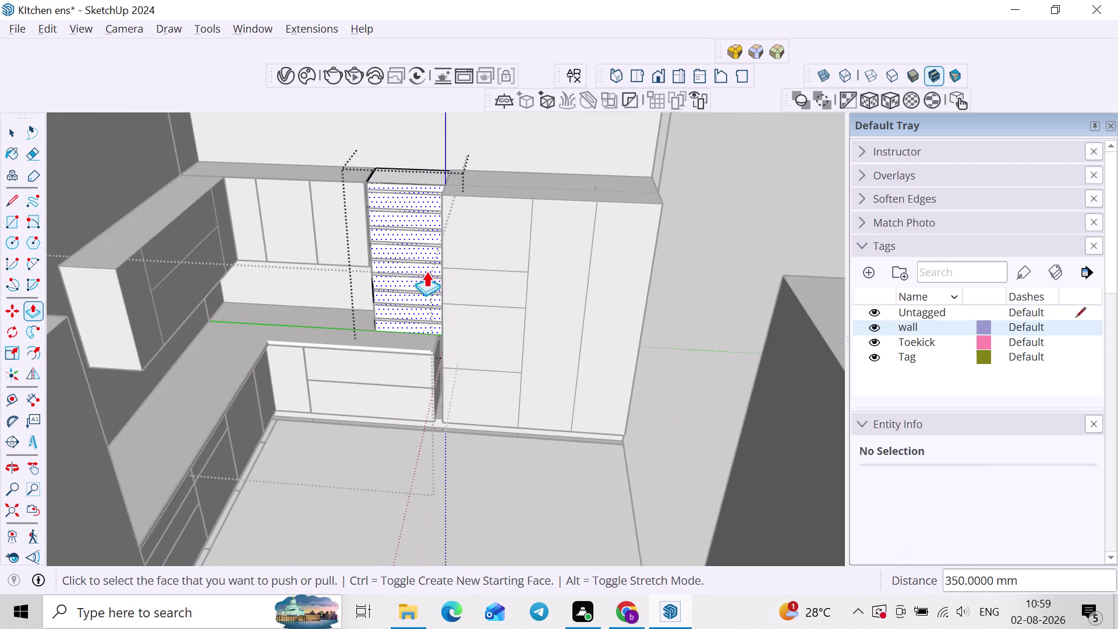
middle_drag(426, 272, 364, 277)
key(space)
Orbit around the kitchen model toward the back wall.
click(765, 297)
scroll(down, 3)
scroll(down, 3)
click(683, 307)
middle_drag(689, 322, 569, 334)
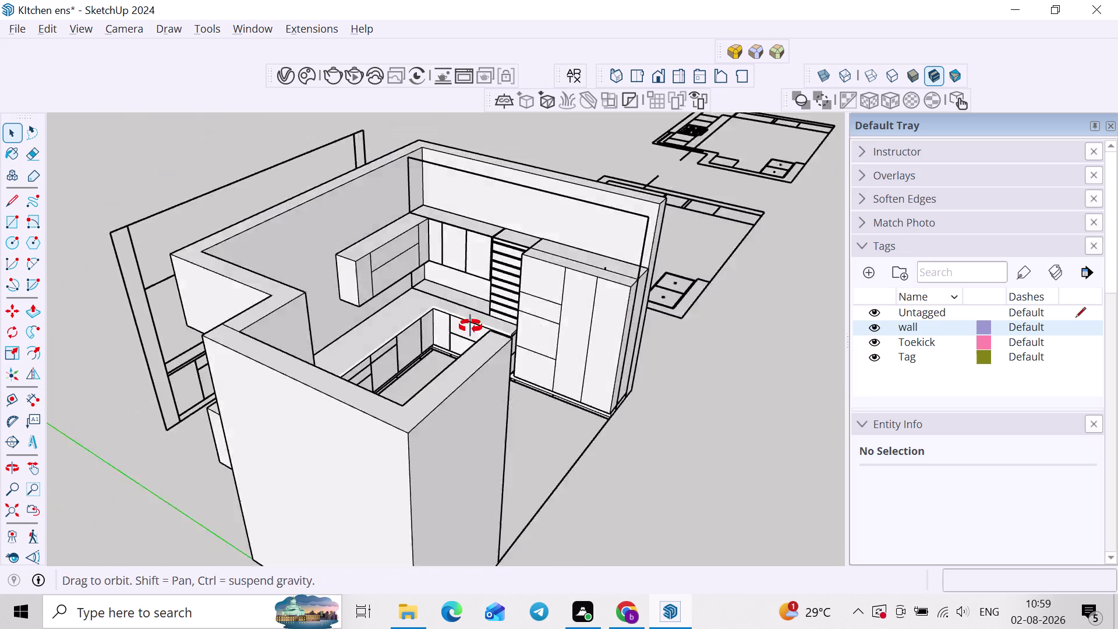
middle_drag(569, 333, 303, 299)
scroll(up, 3)
middle_drag(499, 256, 593, 255)
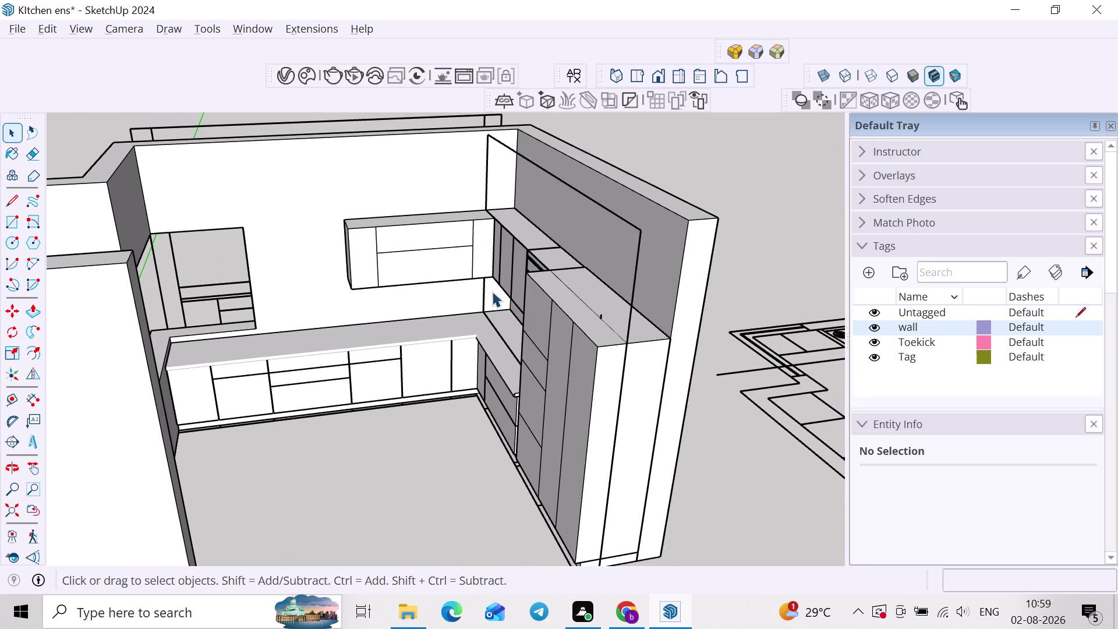
middle_drag(505, 279, 604, 235)
scroll(up, 3)
Select the two plan drawing groups behind the wall.
middle_drag(614, 226, 560, 402)
click(551, 315)
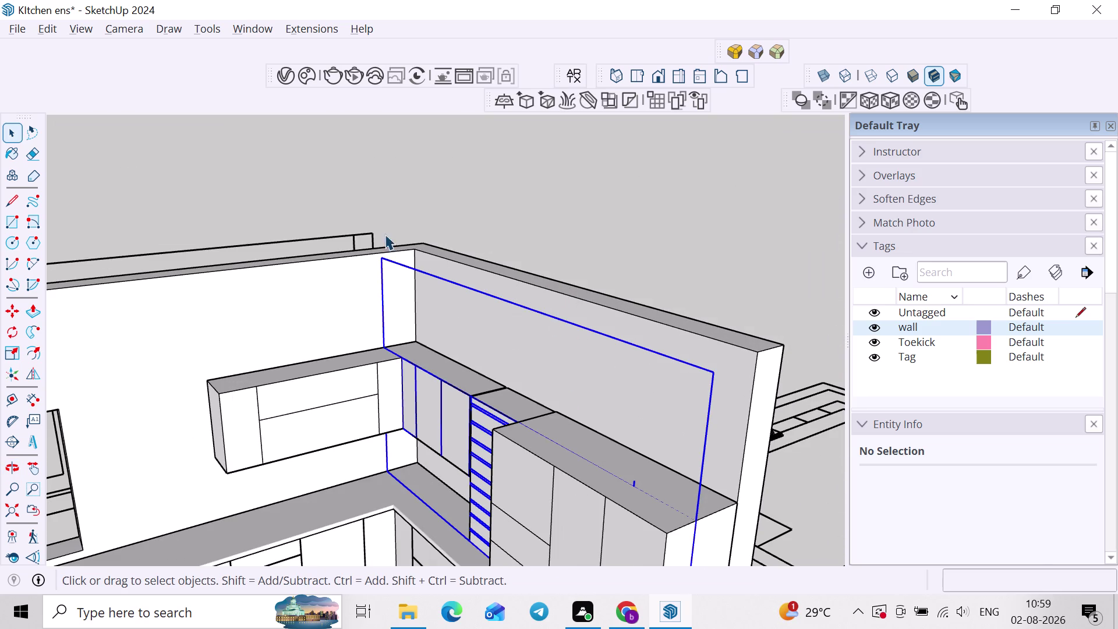
click(360, 239)
click(360, 232)
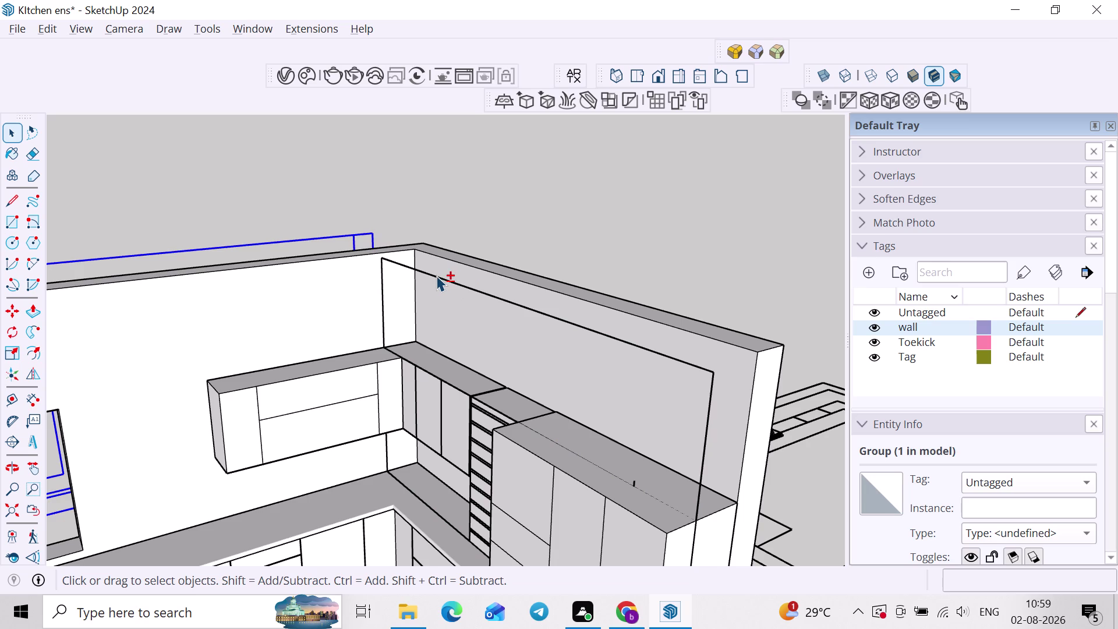
click(435, 275)
Rename the tag 'Tag' to 'Plan' in the Tags panel.
click(919, 363)
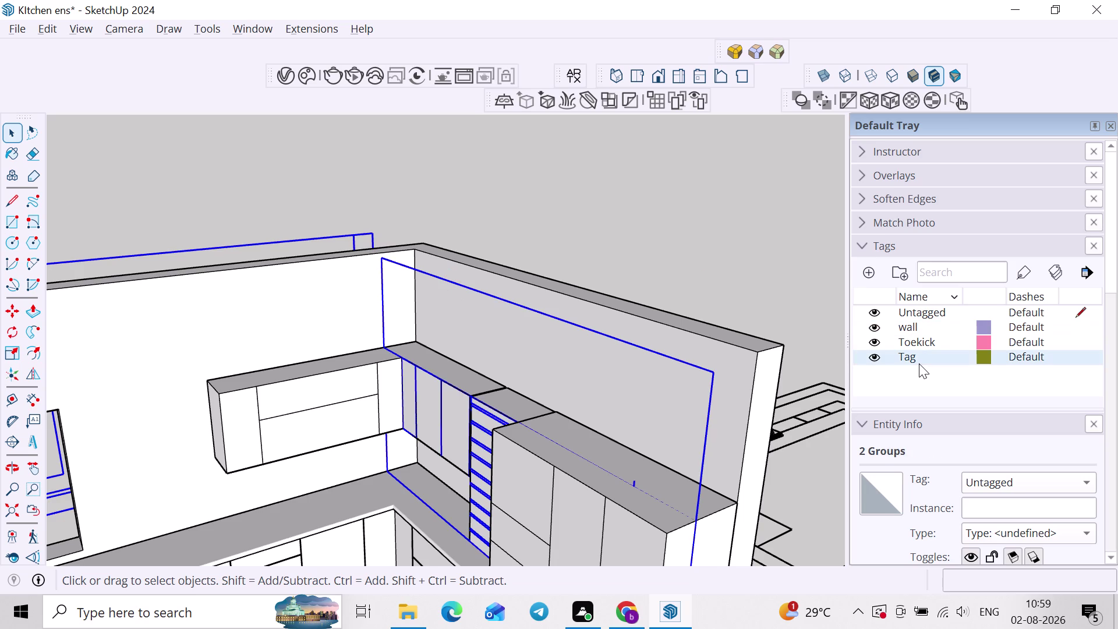
scroll(up, 3)
scroll(down, 3)
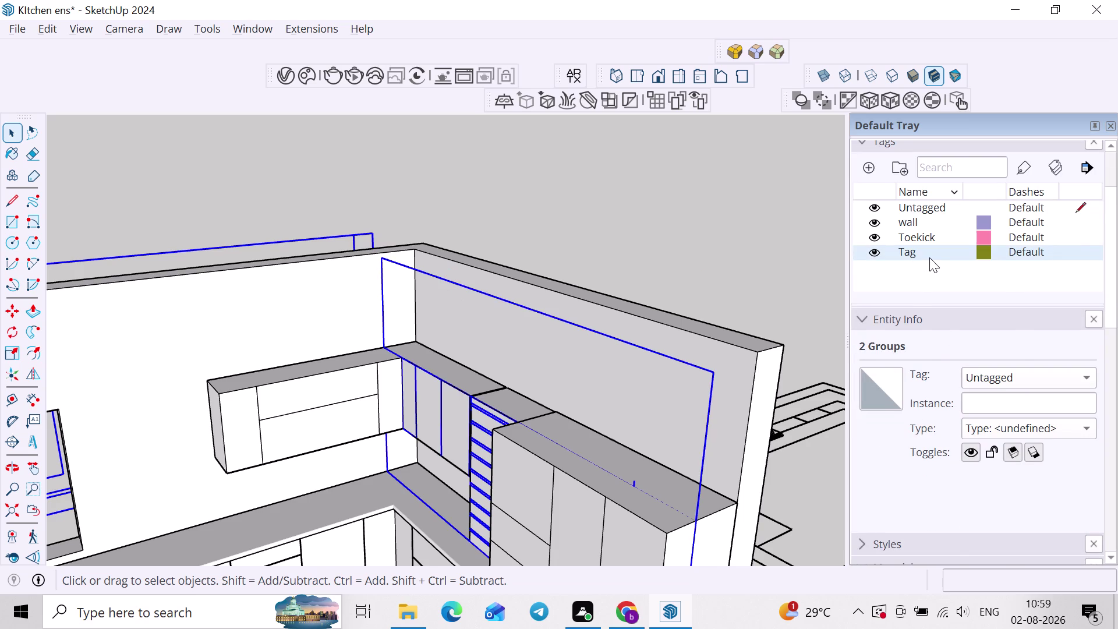
scroll(up, 3)
right_click(917, 360)
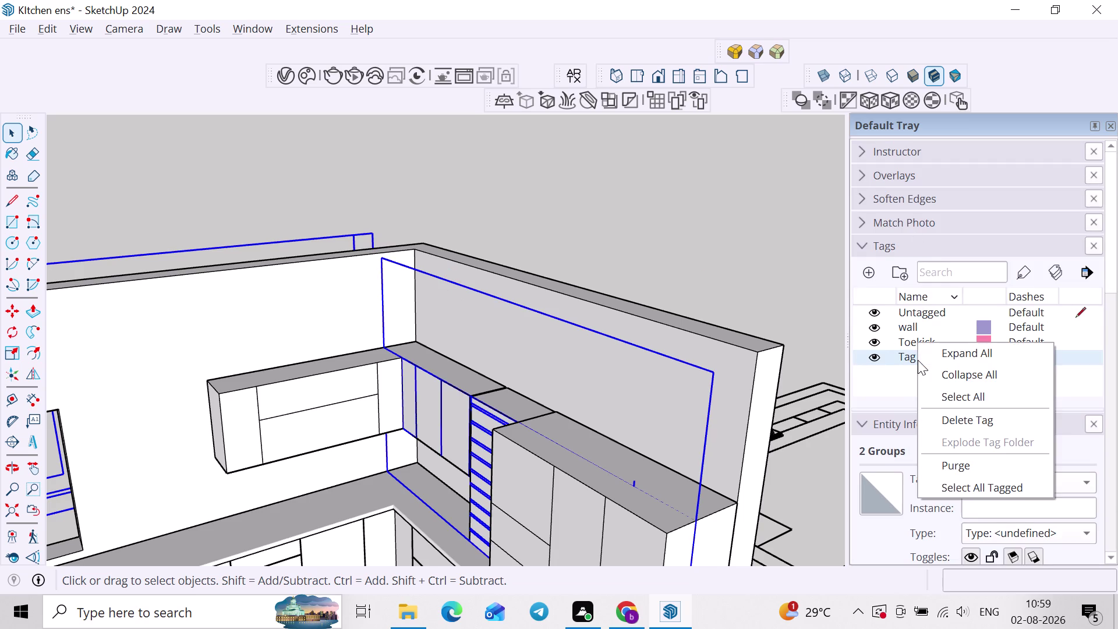
click(880, 369)
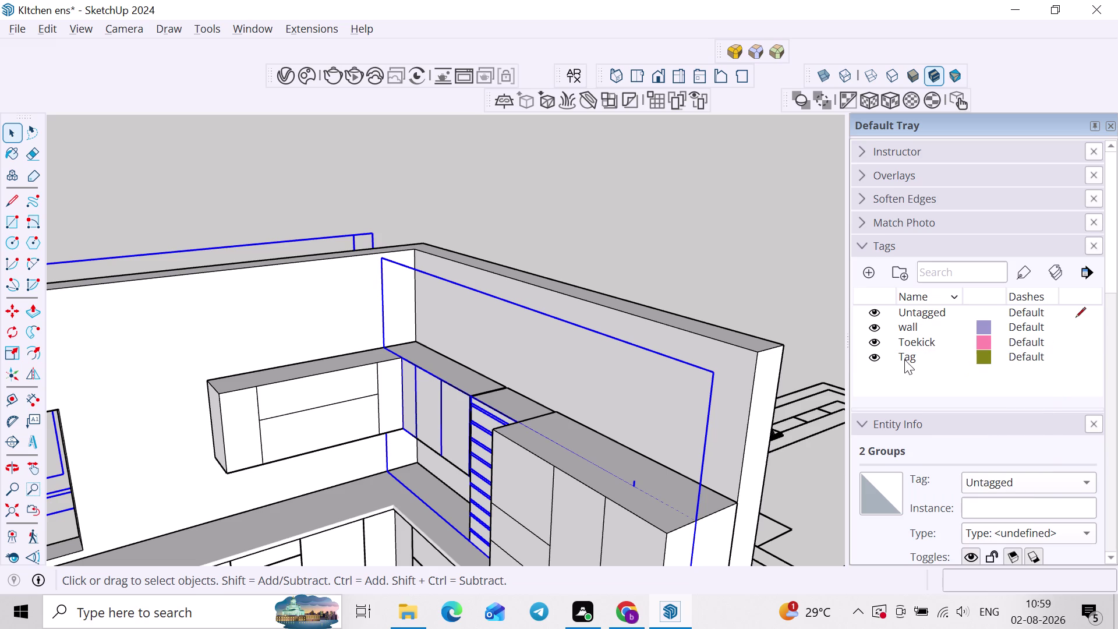
double_click(925, 356)
click(925, 357)
drag(924, 357, 903, 363)
key(BackSpace)
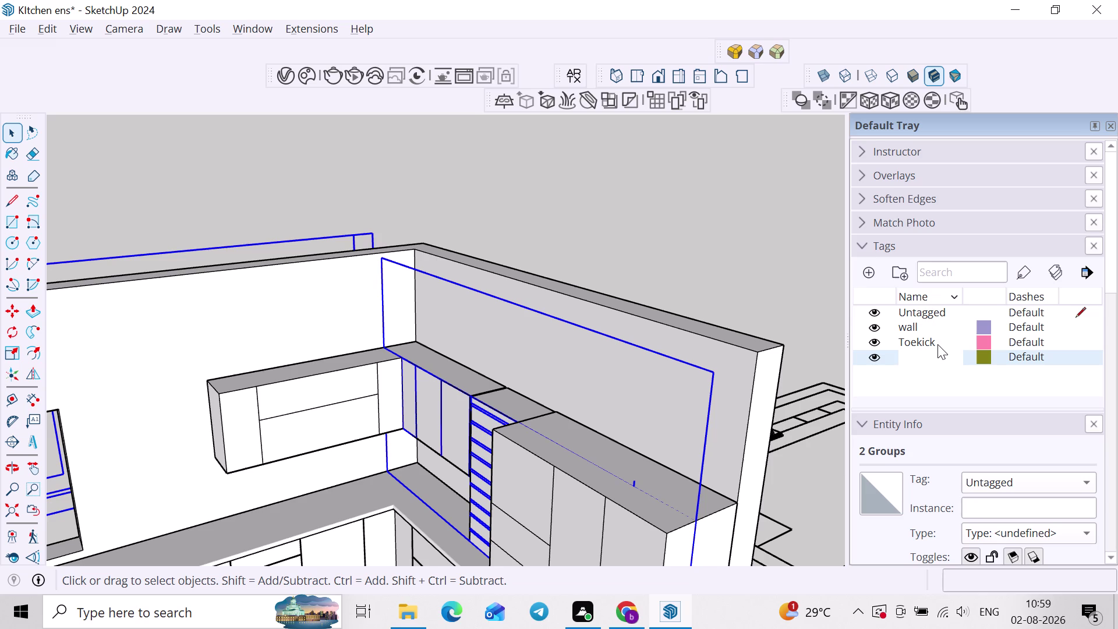
text(Plan)
key(Return)
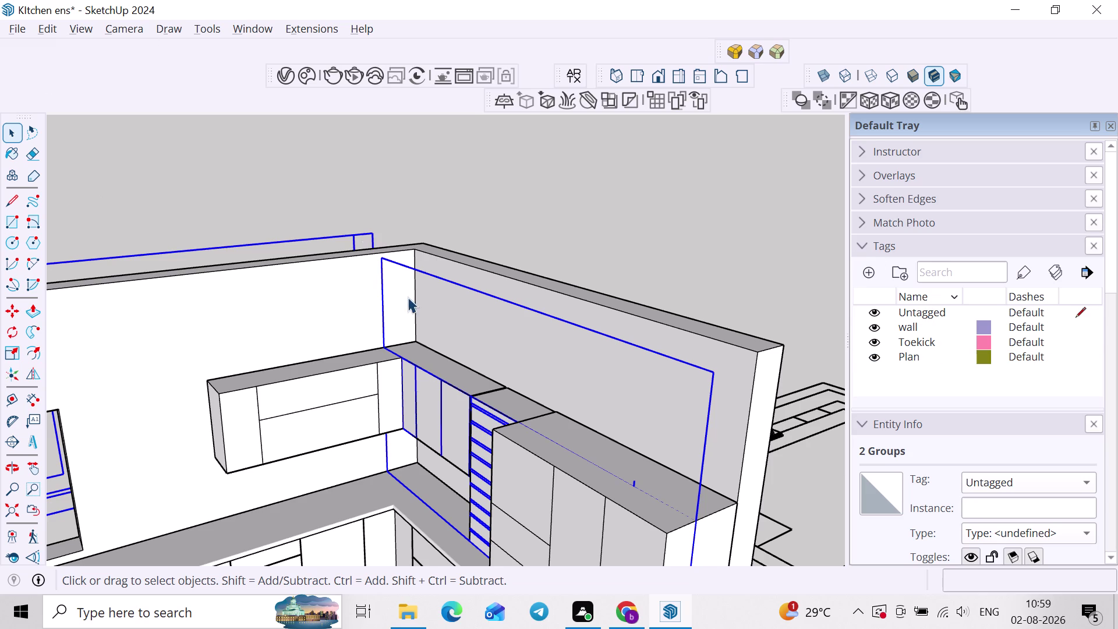
Assign both plan groups to the Plan tag and hide it.
click(985, 486)
click(977, 505)
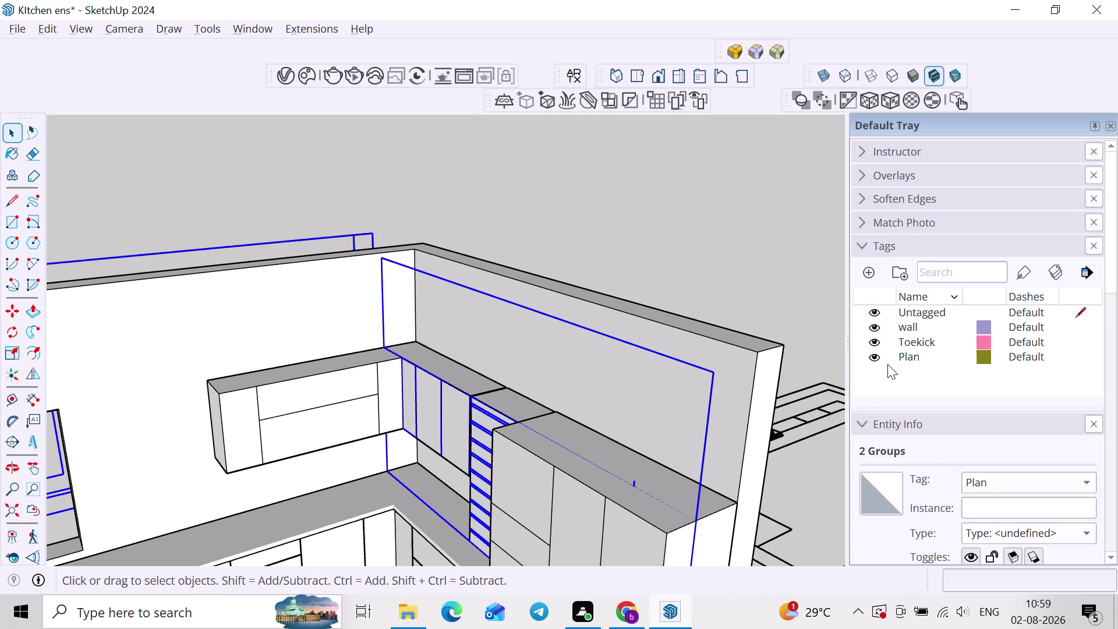
click(875, 361)
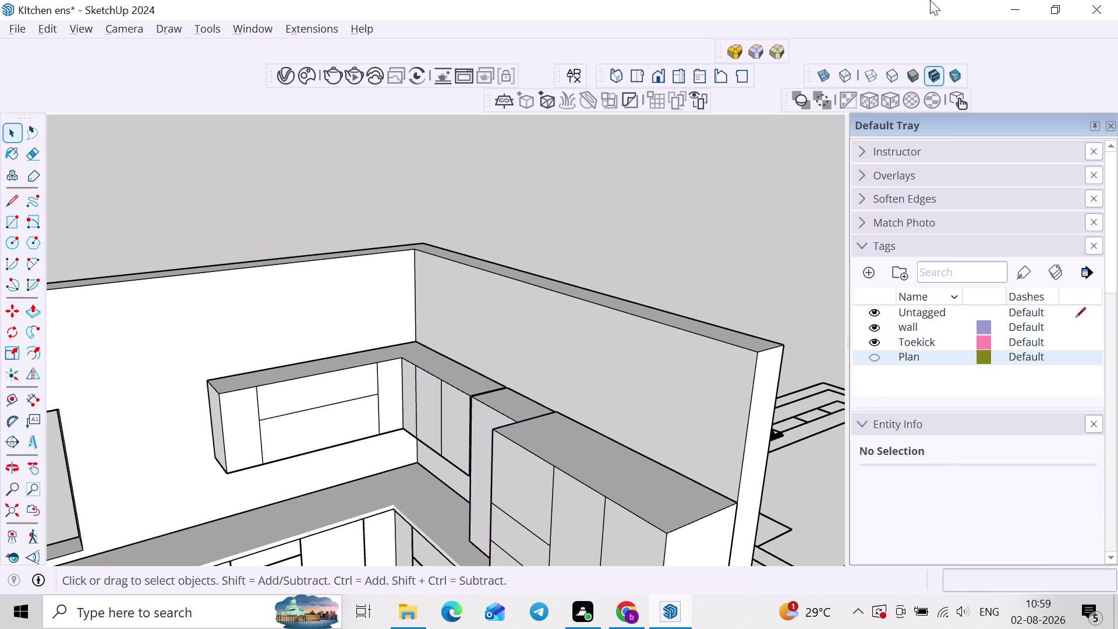
scroll(down, 3)
middle_drag(612, 358, 736, 478)
scroll(up, 3)
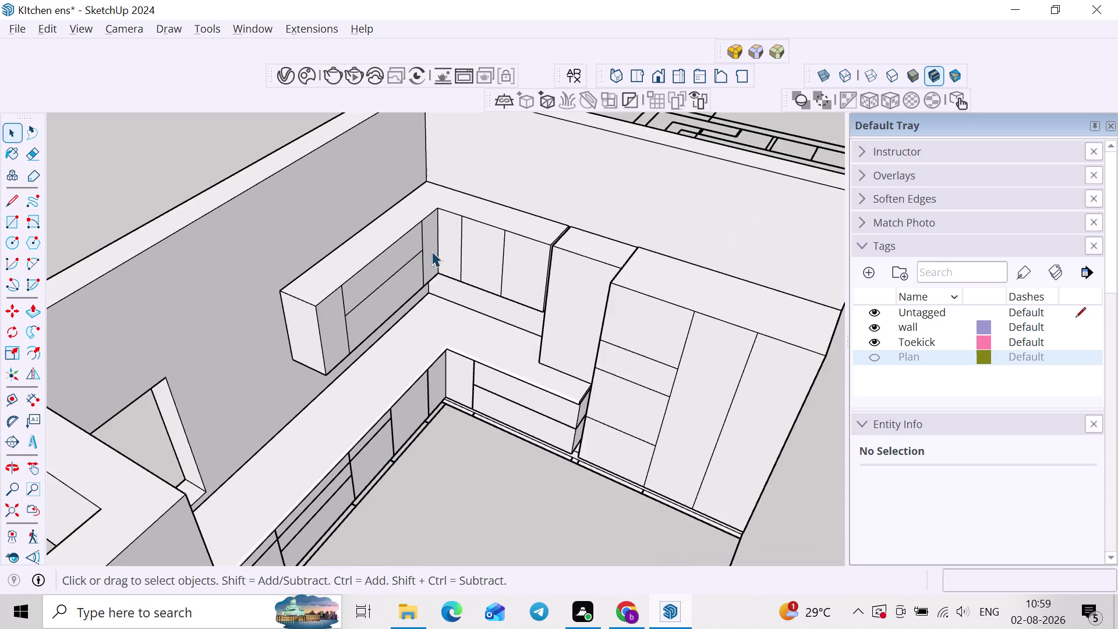
scroll(up, 3)
middle_drag(524, 251, 218, 243)
scroll(down, 3)
middle_drag(416, 266, 620, 225)
scroll(up, 3)
scroll(down, 3)
middle_drag(553, 302, 551, 202)
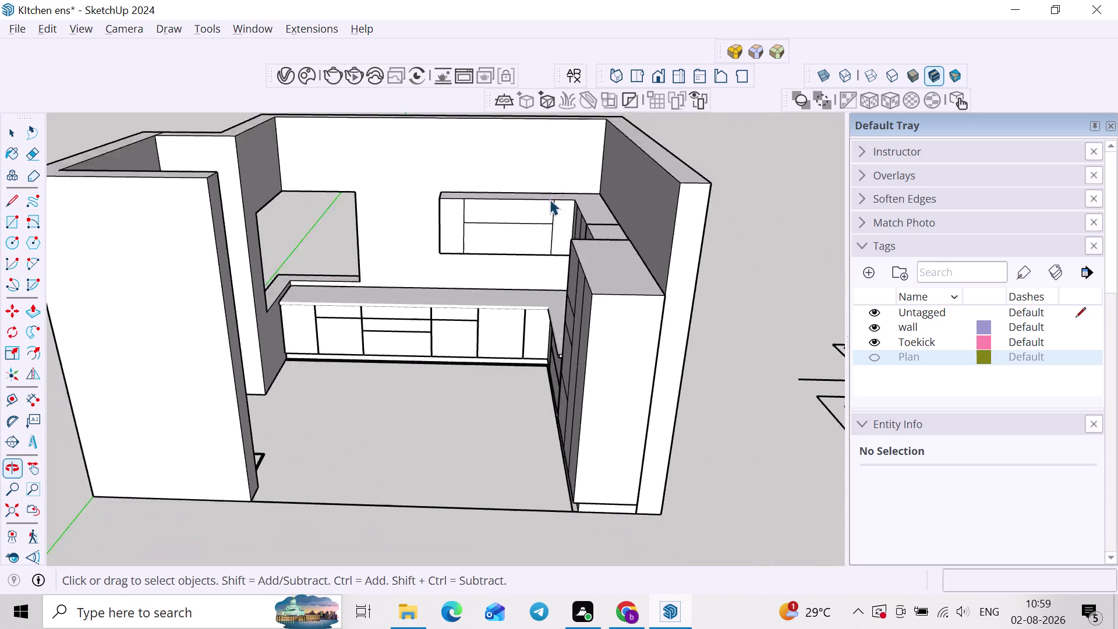
scroll(down, 3)
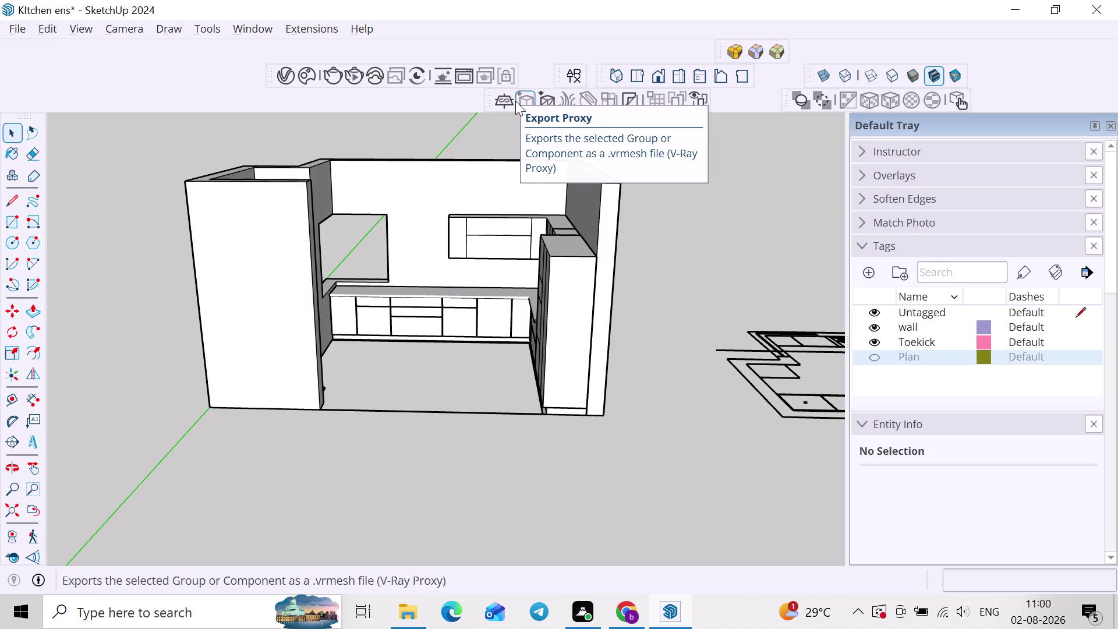
click(685, 153)
scroll(up, 3)
middle_drag(473, 228, 263, 302)
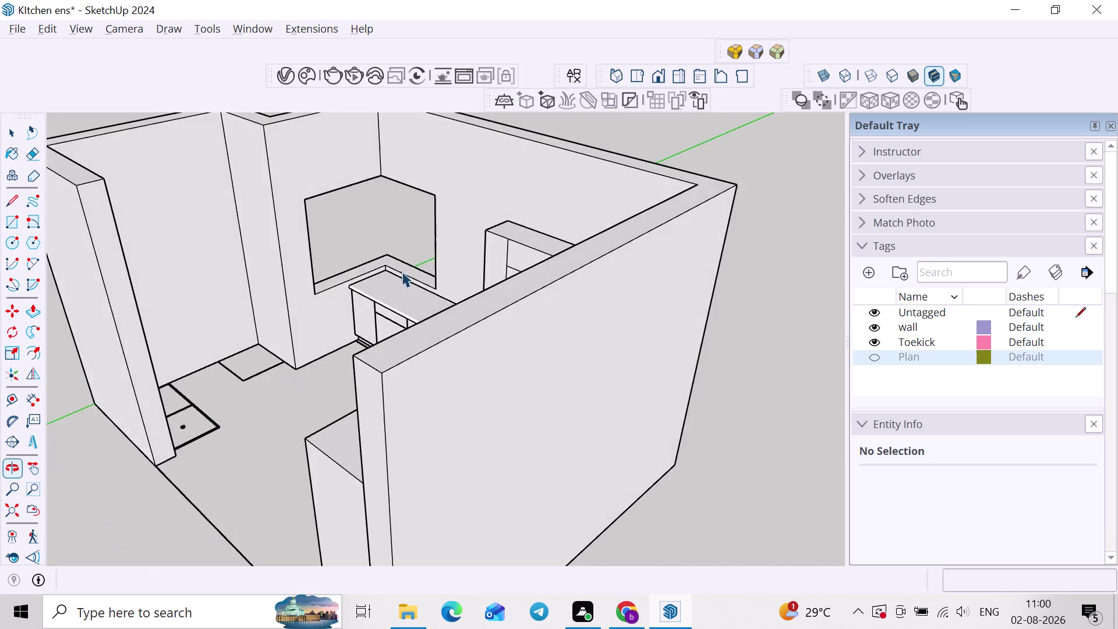
middle_drag(422, 267, 428, 367)
middle_drag(406, 350, 219, 327)
middle_drag(307, 339, 222, 340)
middle_drag(471, 343, 154, 317)
scroll(up, 3)
middle_drag(735, 347, 482, 323)
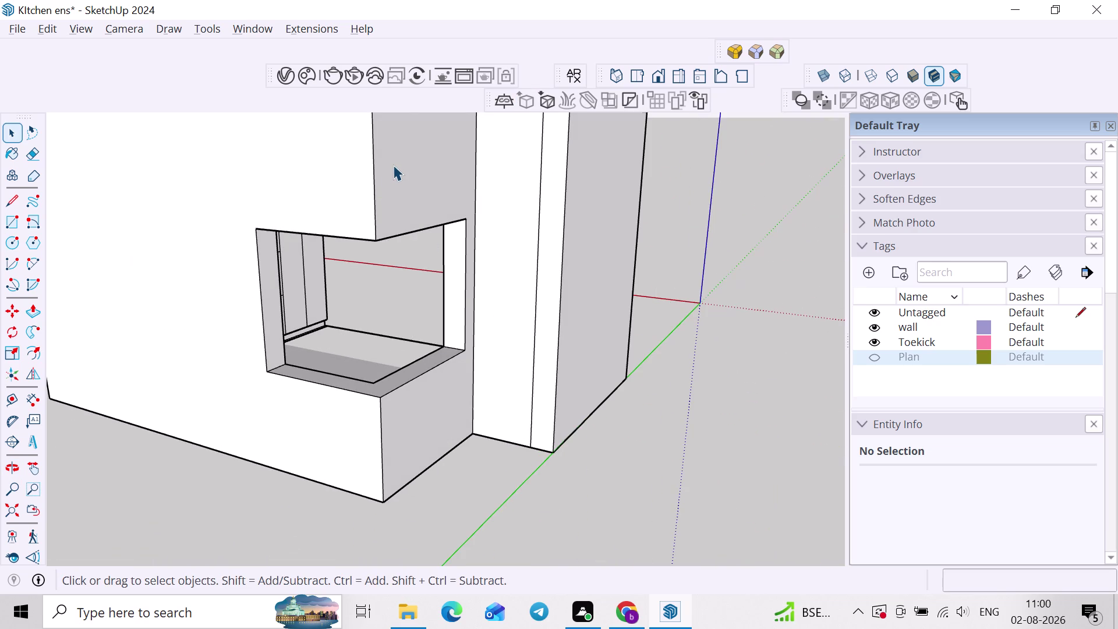
key(l)
scroll(up, 3)
middle_drag(375, 273, 393, 265)
key(r)
scroll(up, 3)
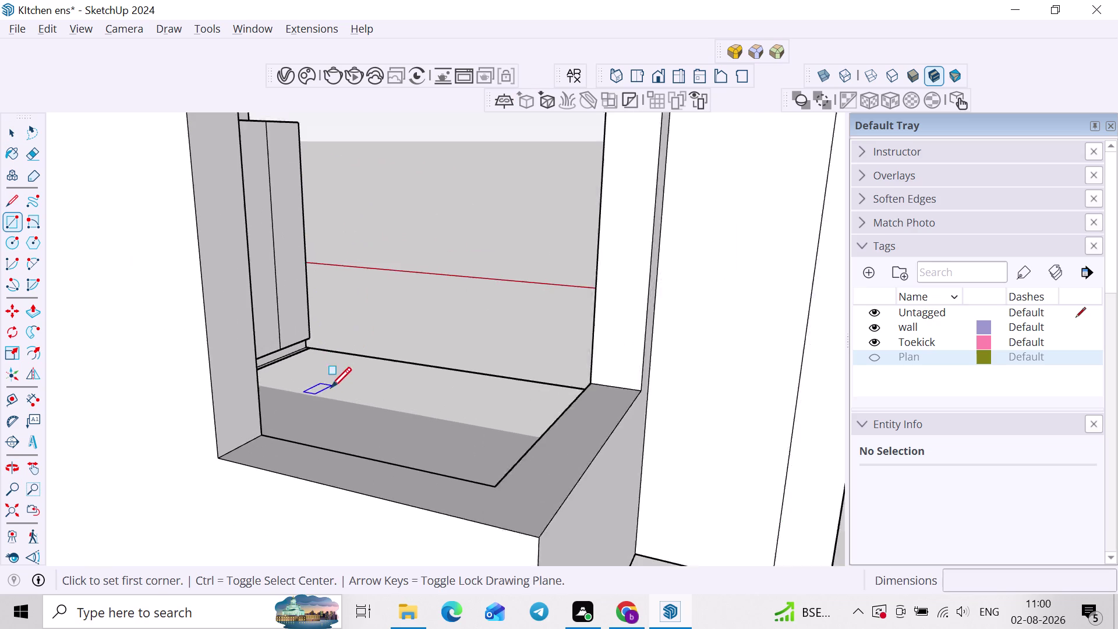
Start a rectangle at the window opening, then select and deselect the wall.
scroll(up, 3)
click(216, 460)
scroll(down, 3)
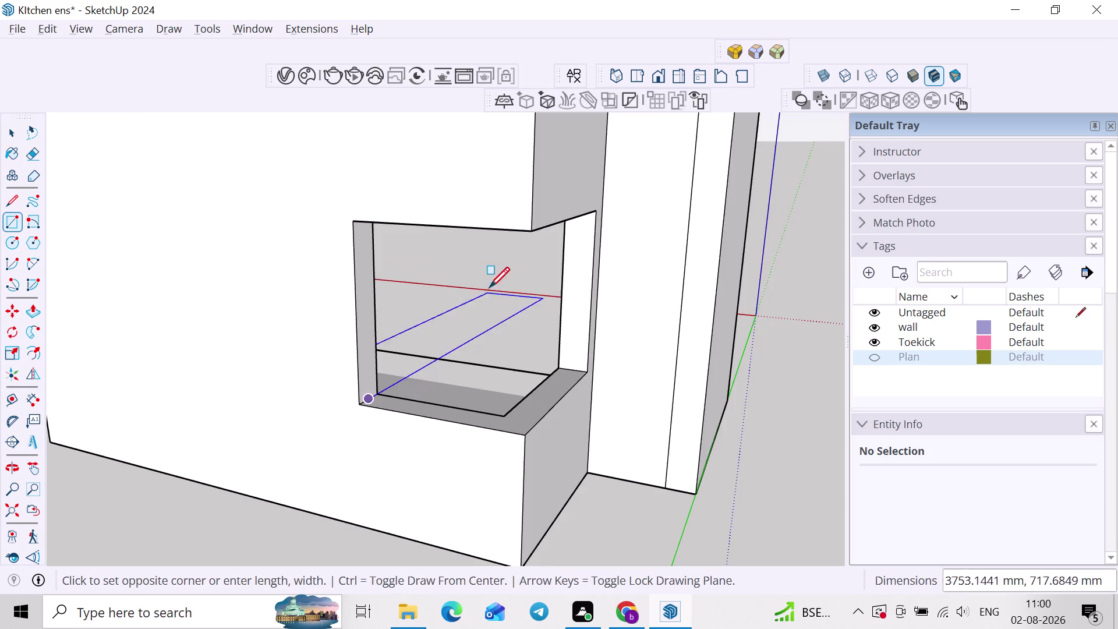
key(Right)
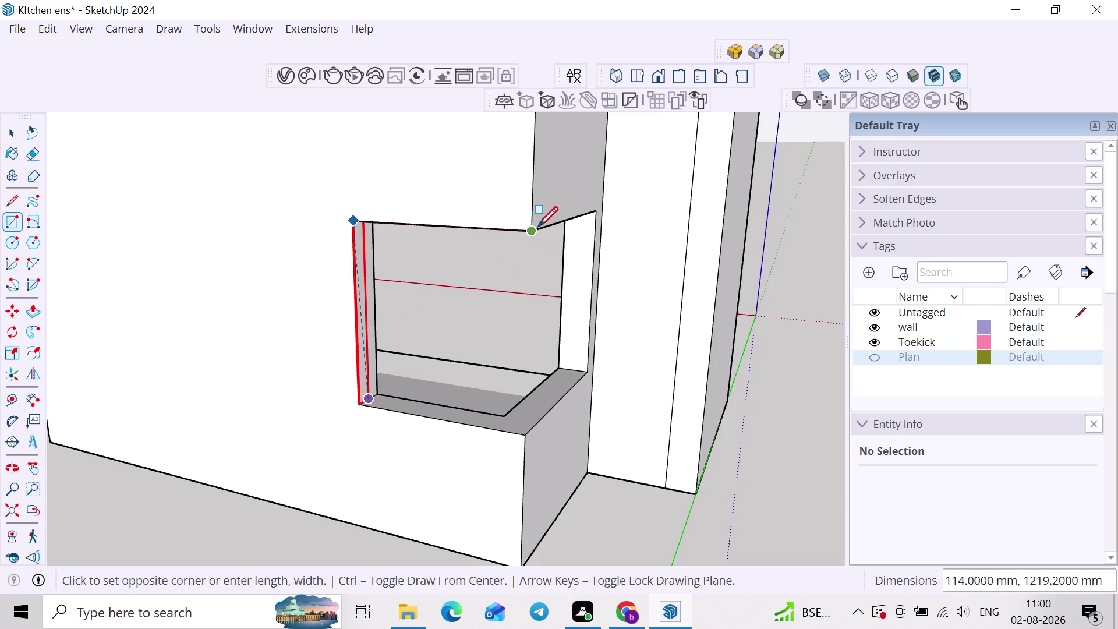
key(Left)
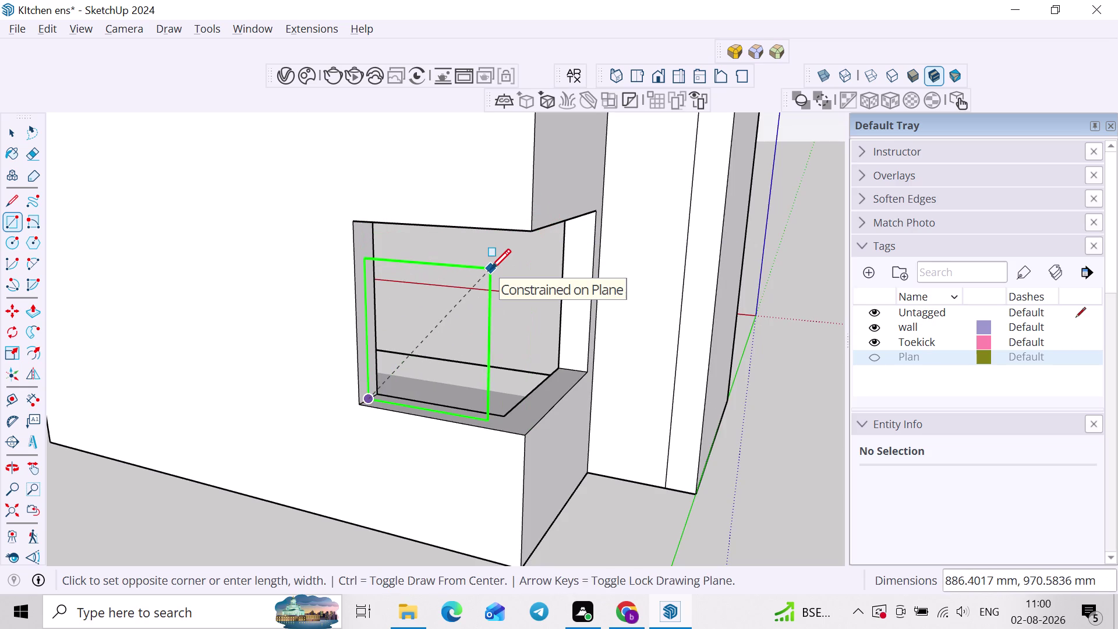
key(space)
scroll(up, 3)
scroll(down, 3)
double_click(511, 174)
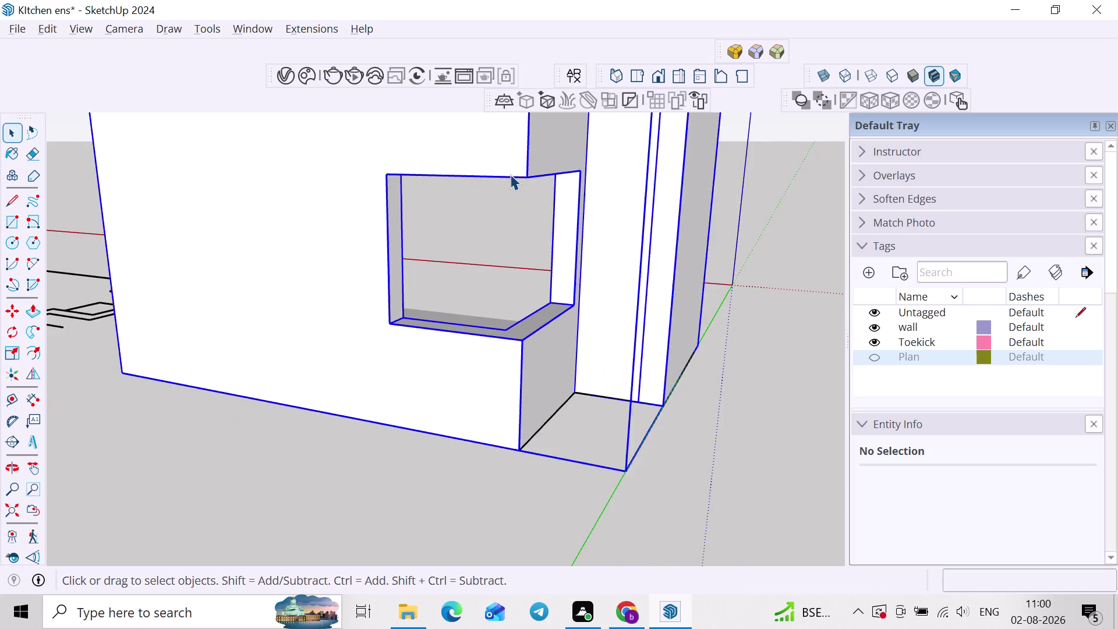
scroll(up, 3)
click(511, 175)
Select the top and side edges outlining the L-shaped window opening.
middle_drag(557, 183, 526, 195)
click(486, 192)
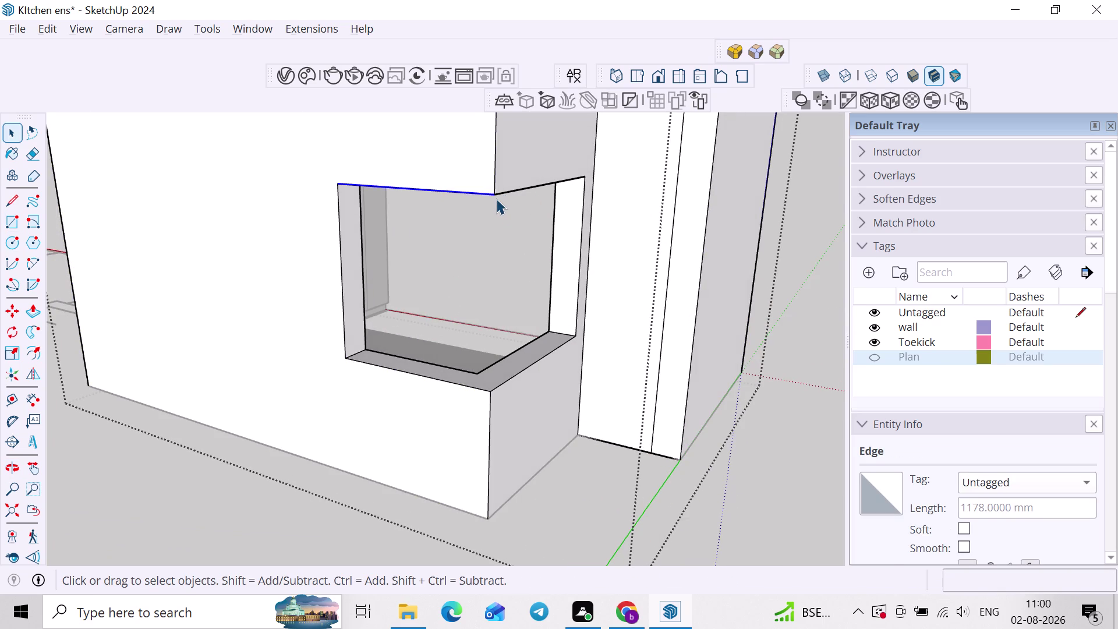
middle_drag(502, 212, 470, 224)
scroll(up, 3)
click(481, 204)
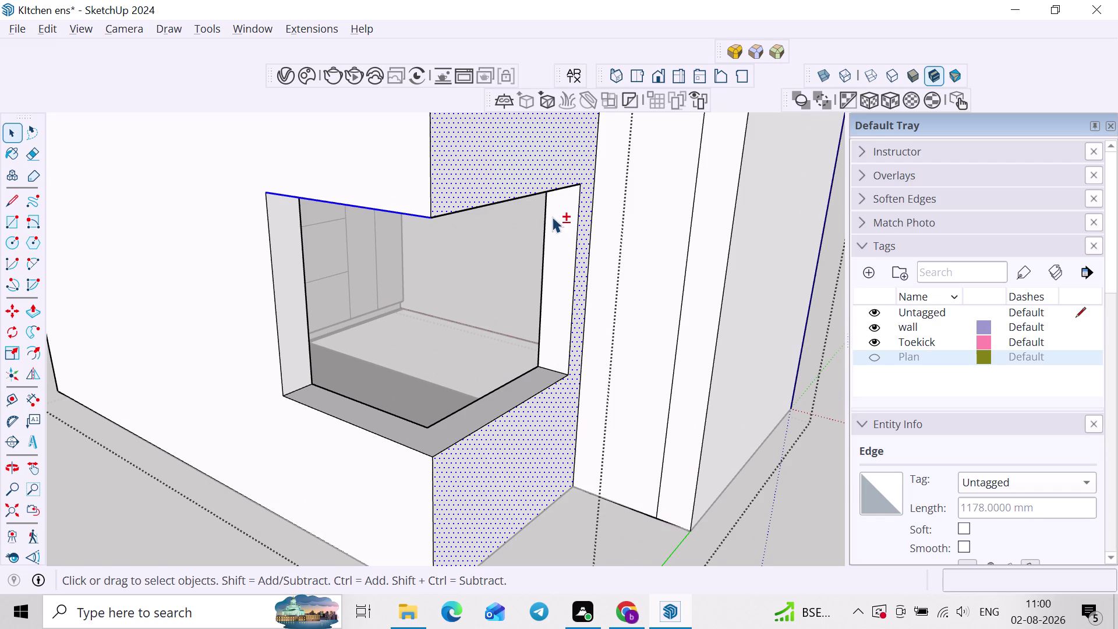
click(505, 200)
click(522, 183)
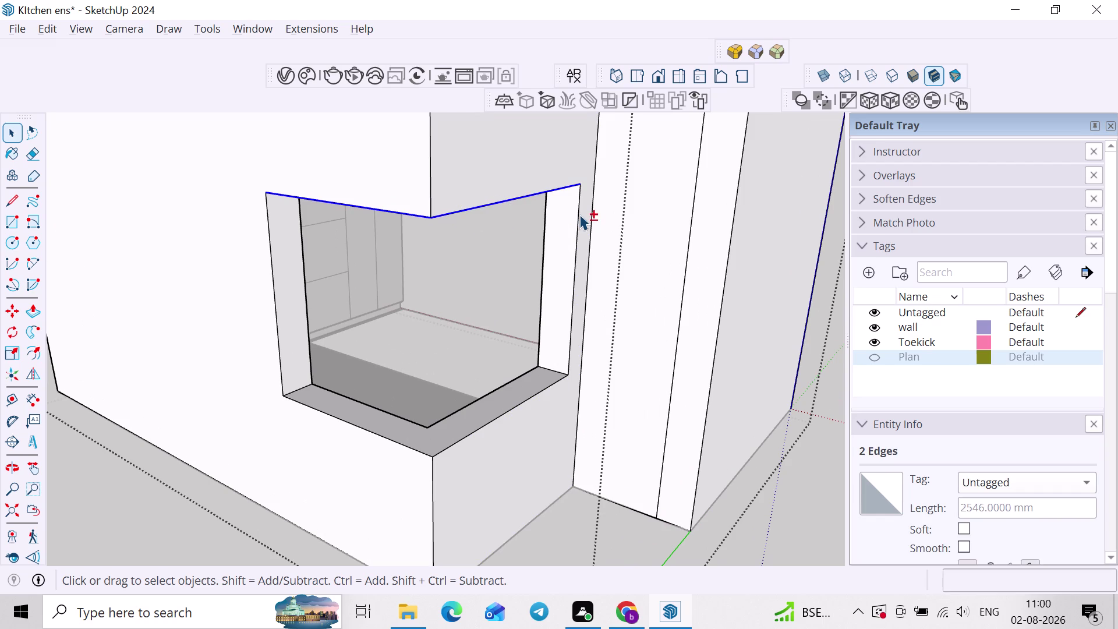
click(579, 215)
click(516, 404)
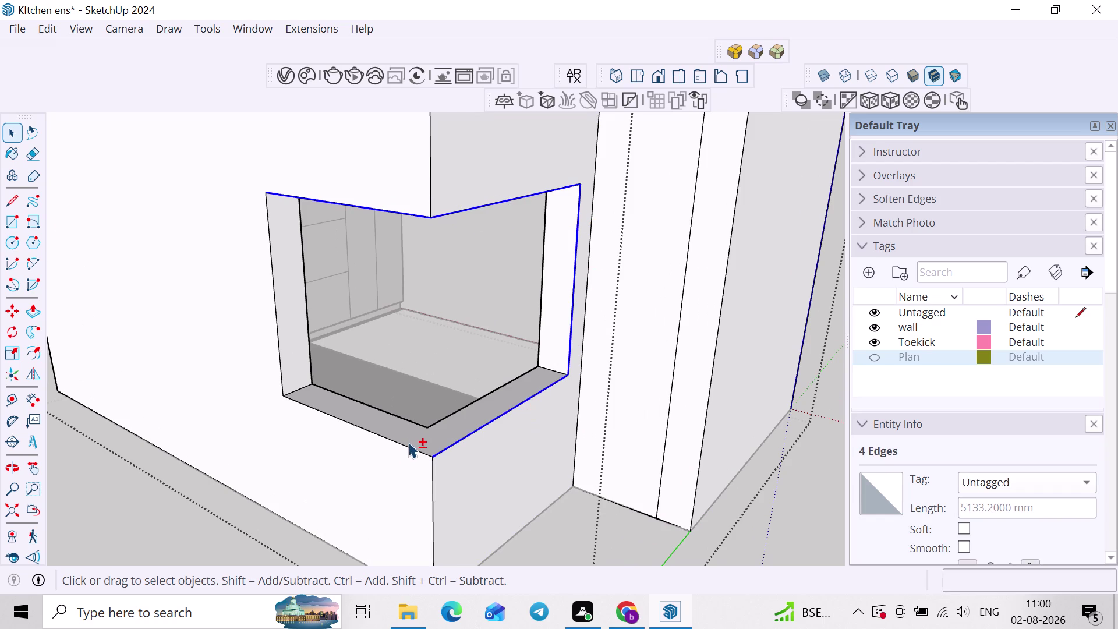
click(401, 446)
click(280, 366)
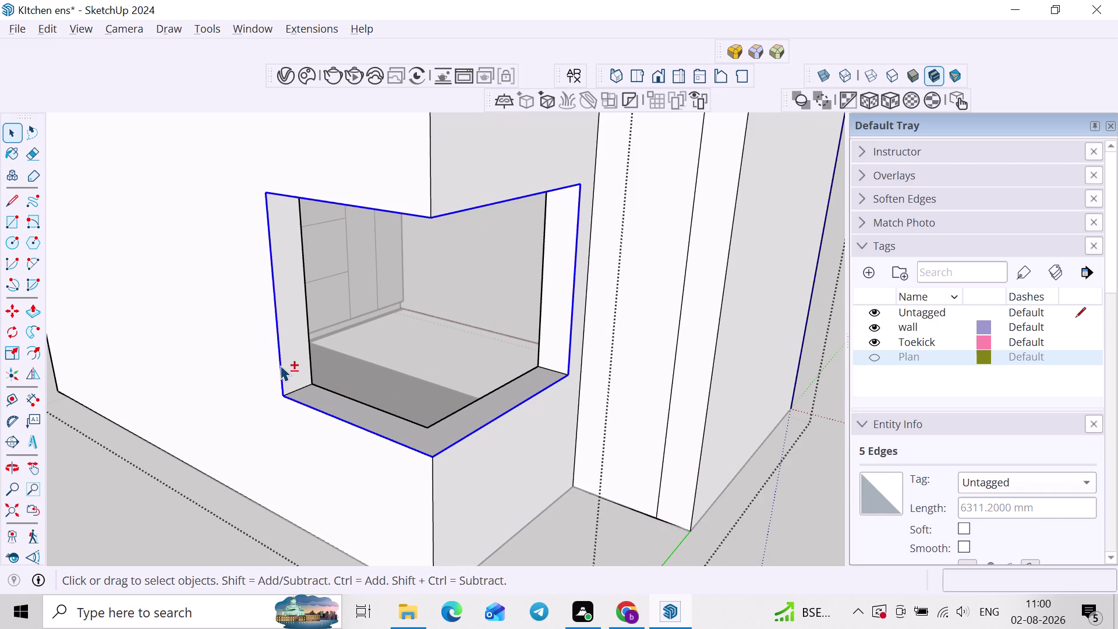
scroll(down, 3)
Add the last edge, copy the six-edge outline and begin pasting it.
key(ctrl+c)
scroll(down, 3)
key(space)
click(709, 503)
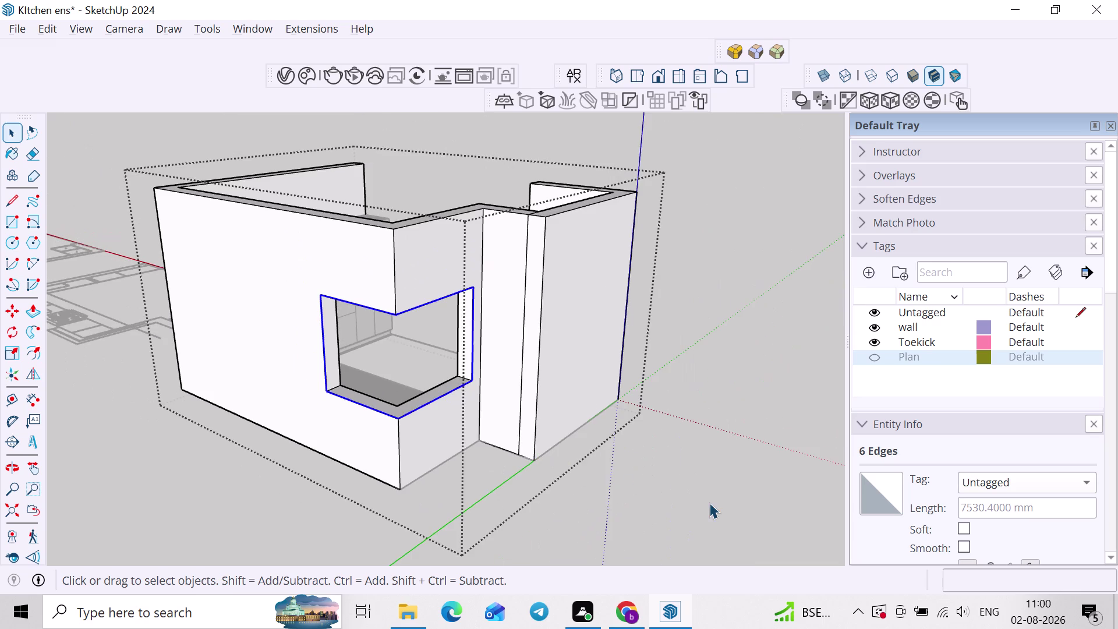
scroll(down, 3)
middle_drag(627, 502, 640, 431)
key(ctrl+v)
scroll(up, 3)
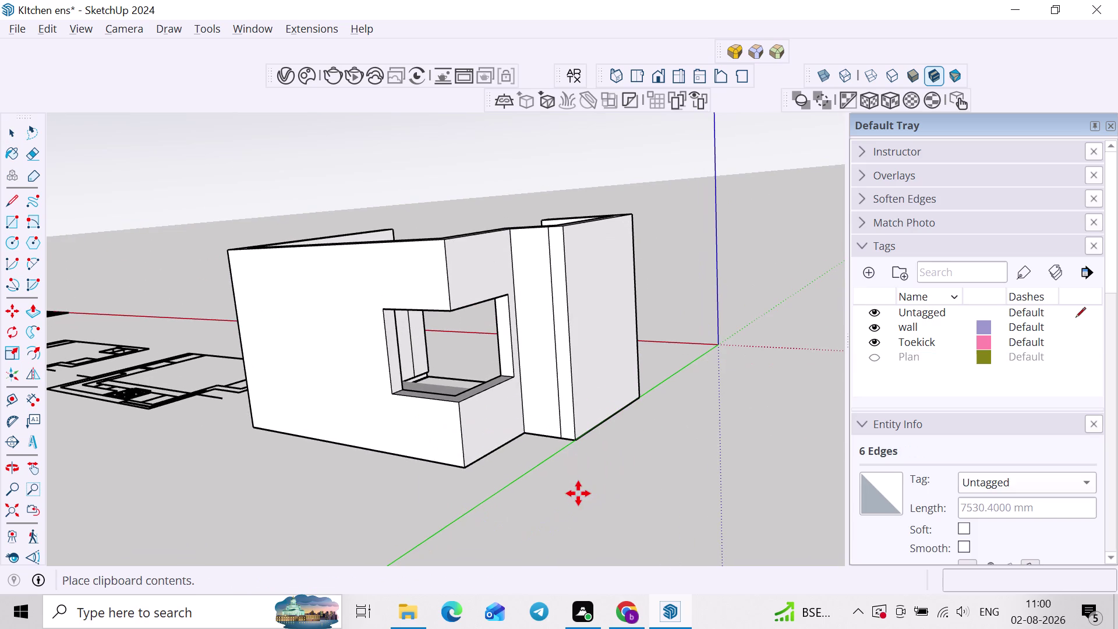
Place the pasted window outline beside the model.
click(573, 486)
middle_drag(578, 489, 712, 514)
key(space)
scroll(up, 3)
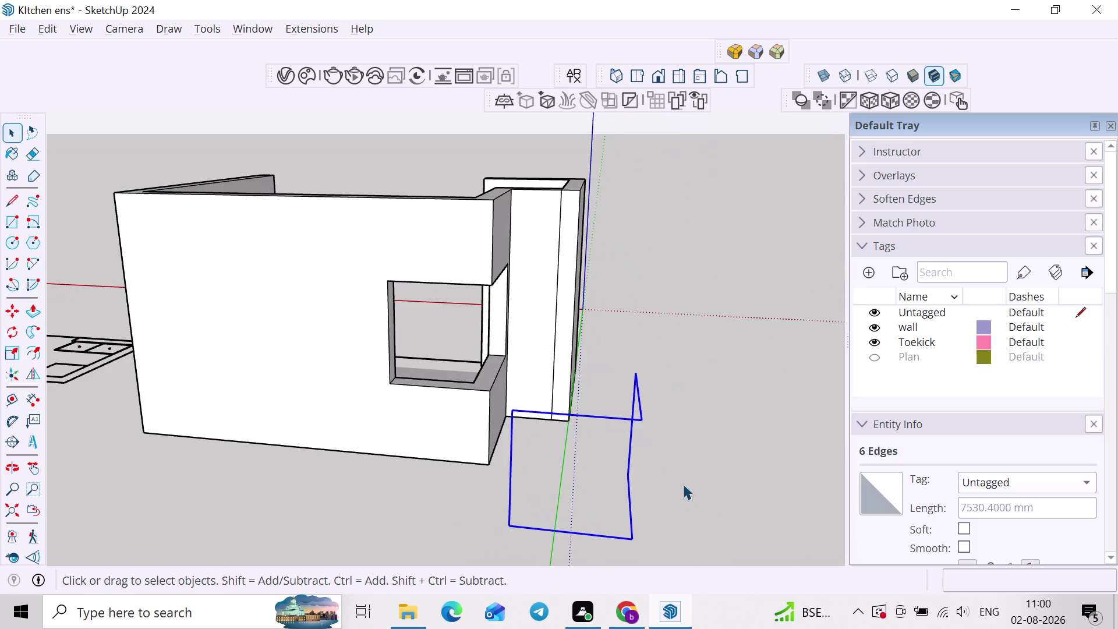
middle_drag(682, 484, 609, 481)
middle_drag(634, 490, 633, 499)
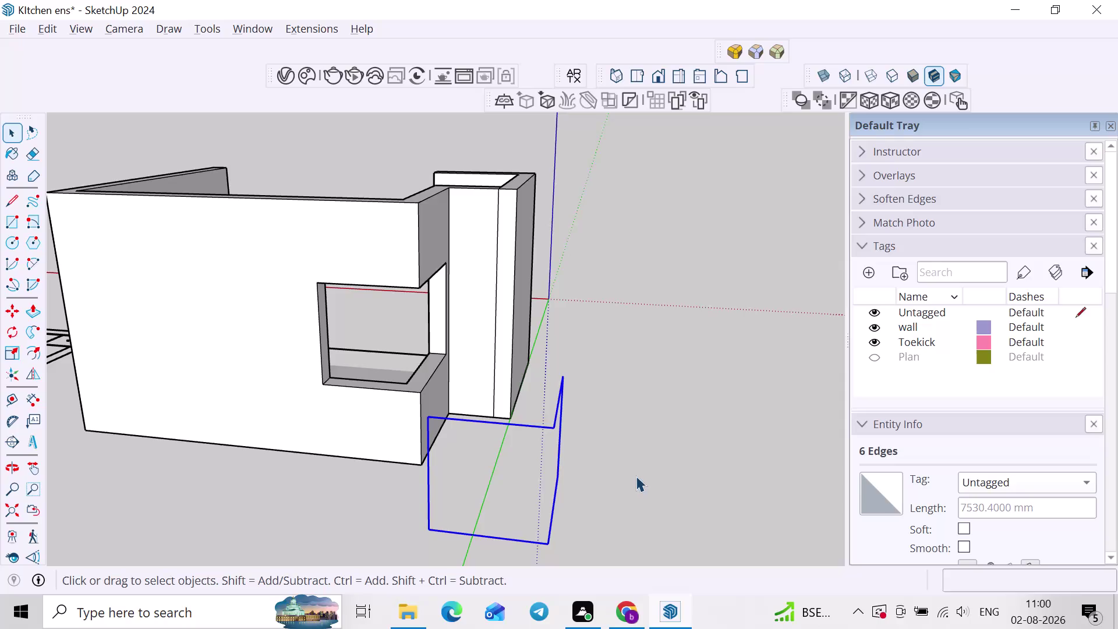
Draw a 2" by 2" rectangle profile at the end of the outline.
key(r)
scroll(up, 3)
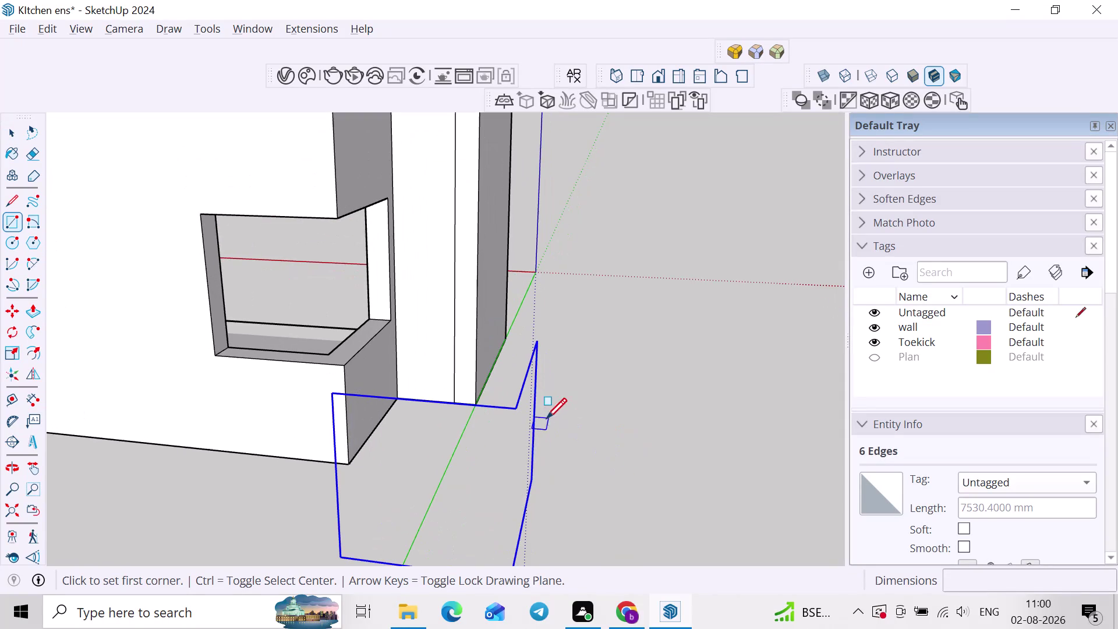
click(534, 479)
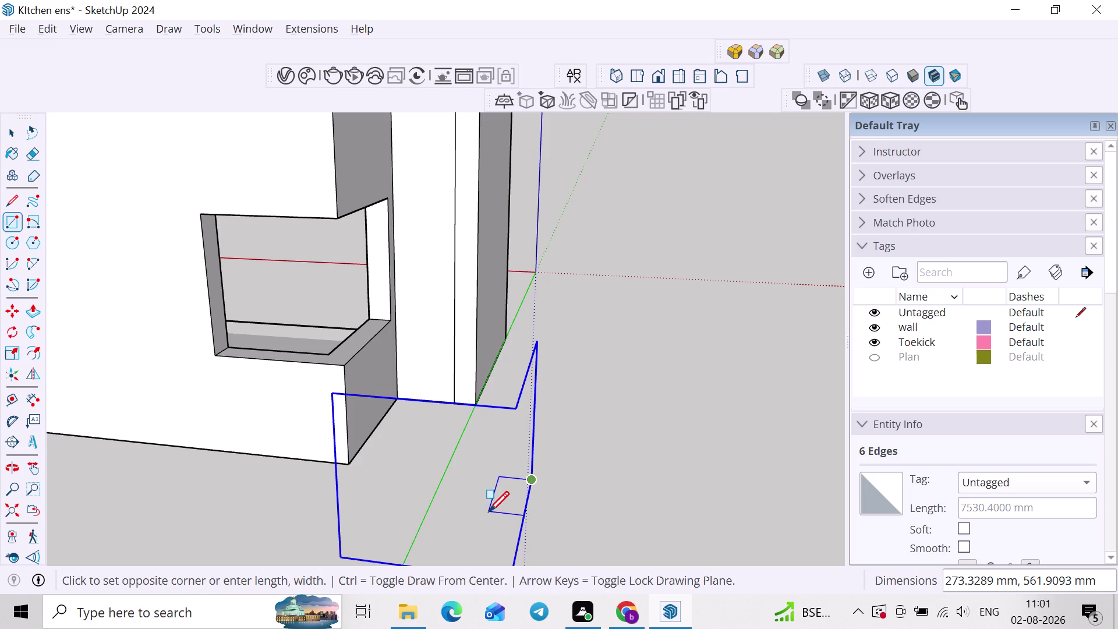
text(2")
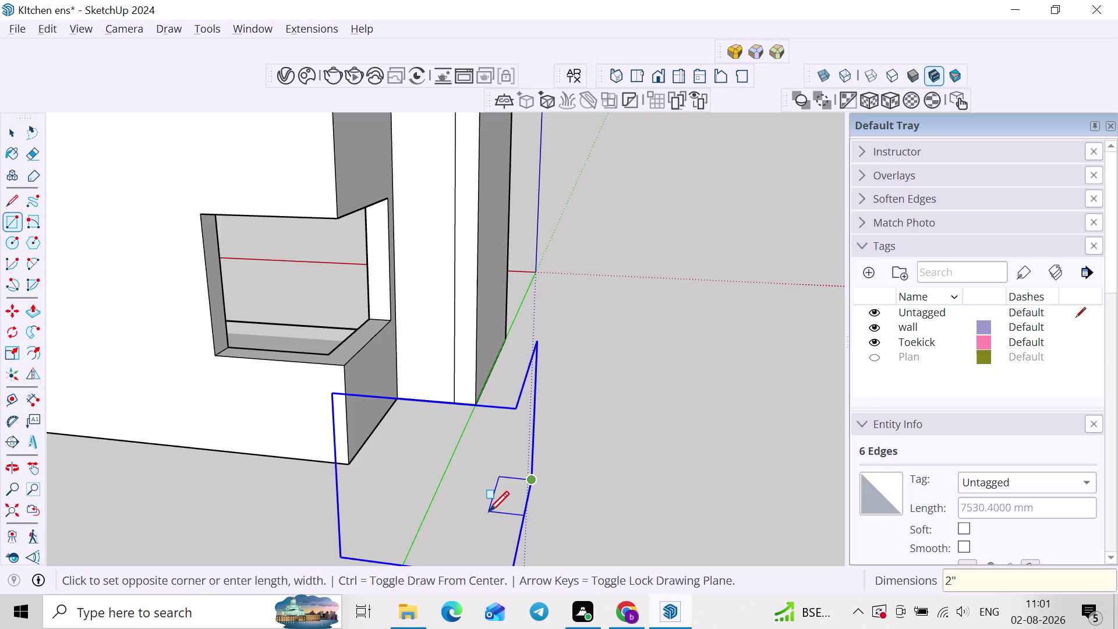
key(comma)
text(2)
text(")
key(Return)
scroll(up, 3)
middle_drag(458, 559, 480, 519)
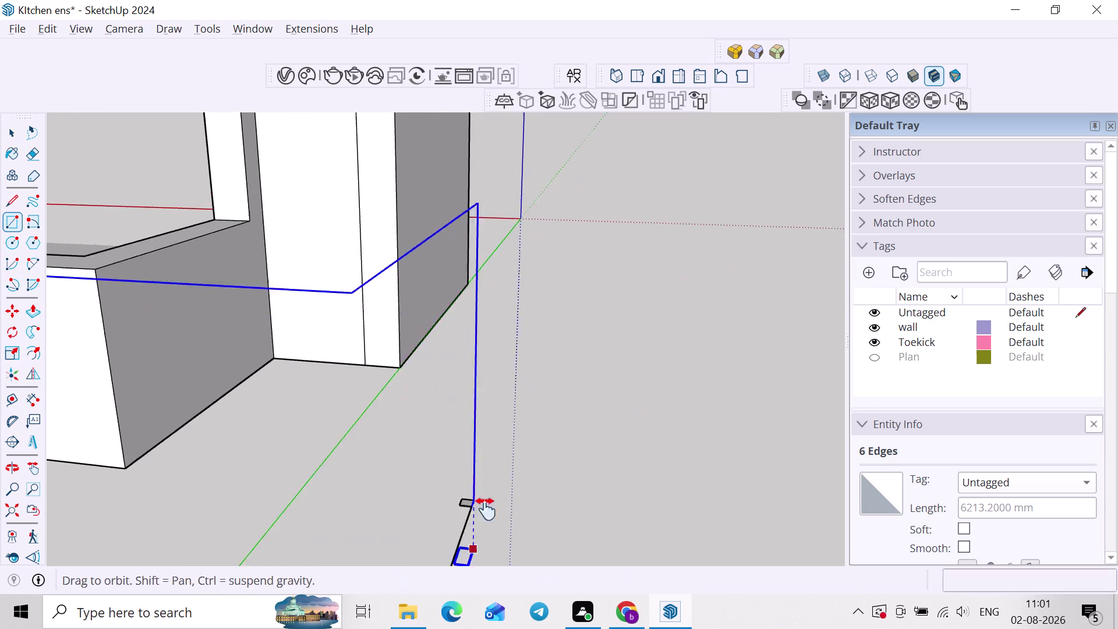
middle_drag(480, 519, 523, 439)
scroll(up, 3)
key(space)
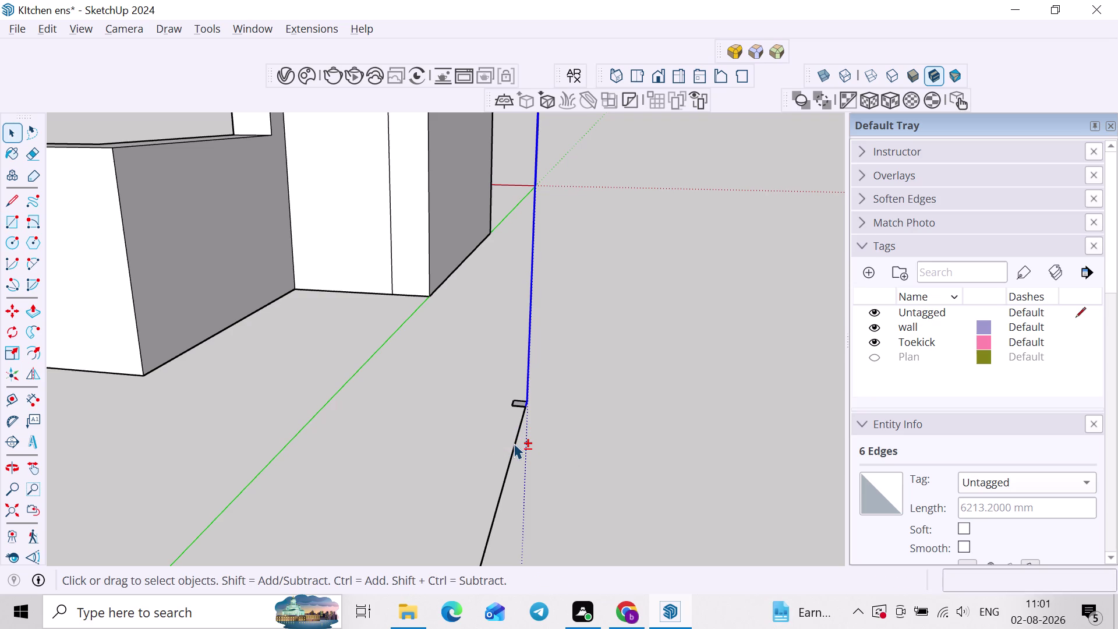
Sweep the 2" profile along the outline edges with Follow Me.
click(514, 443)
scroll(down, 3)
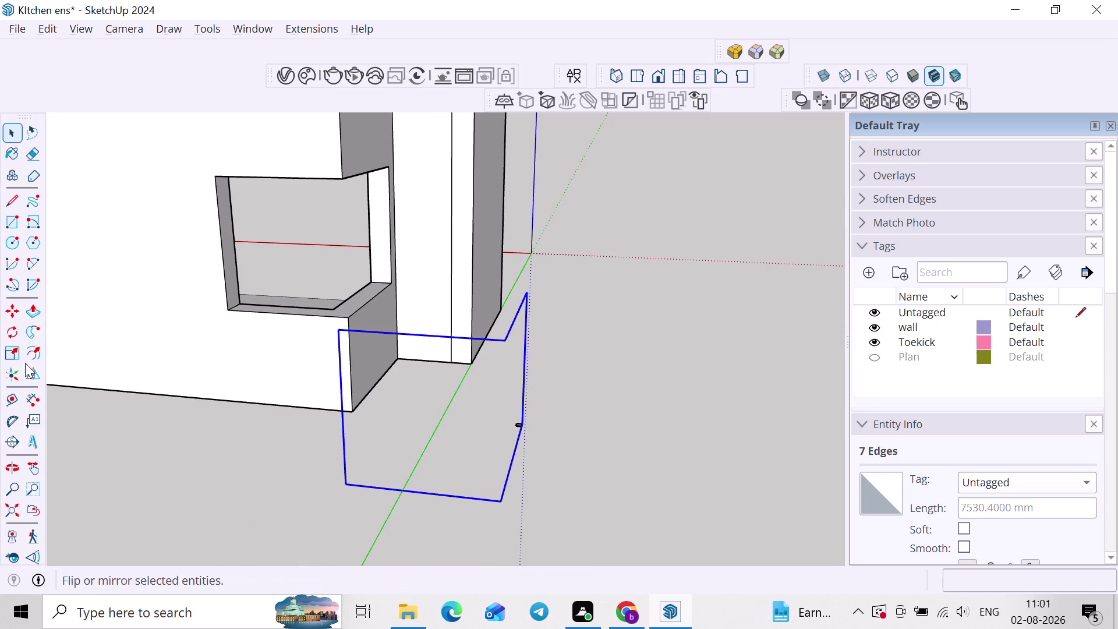
click(30, 336)
scroll(up, 3)
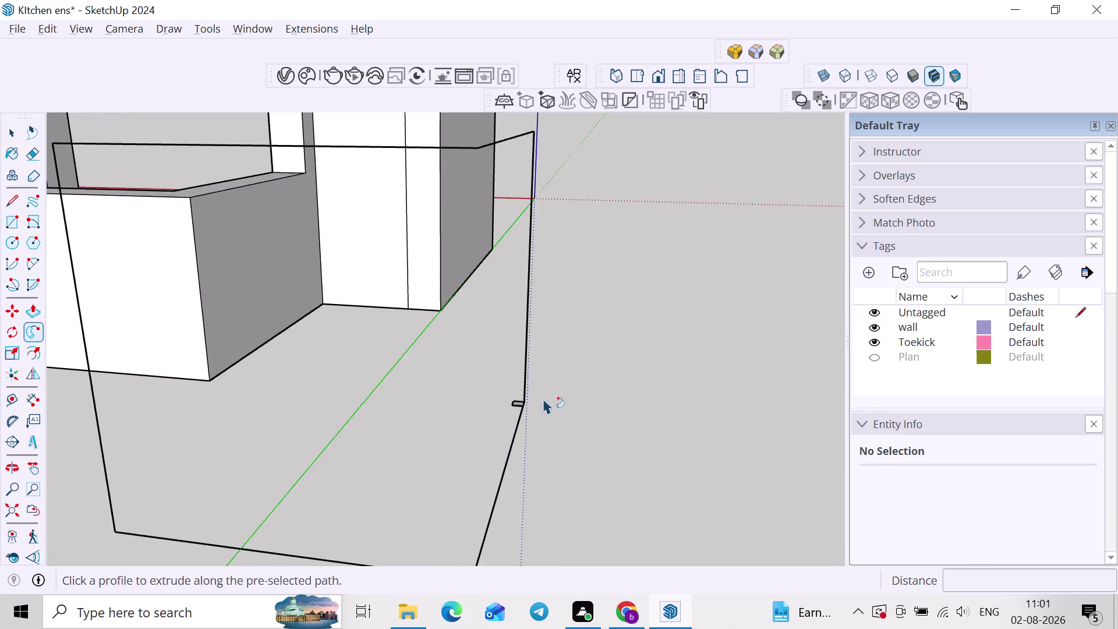
scroll(up, 3)
click(494, 411)
scroll(down, 3)
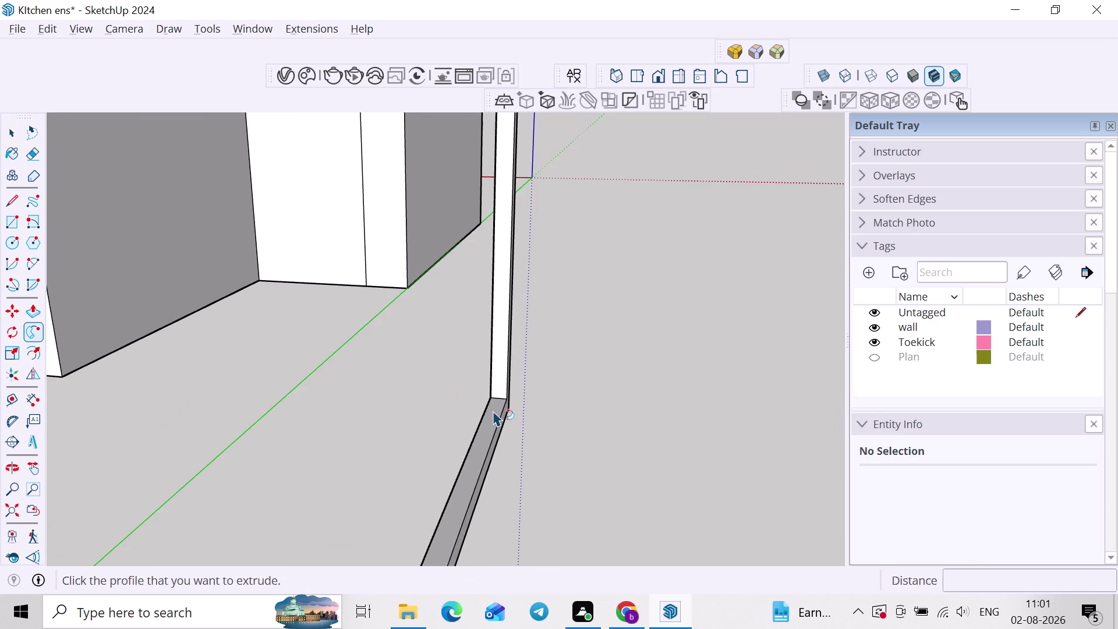
scroll(down, 3)
middle_drag(508, 408, 366, 449)
scroll(up, 3)
Make the swept frame geometry into a single group.
key(space)
triple_click(445, 439)
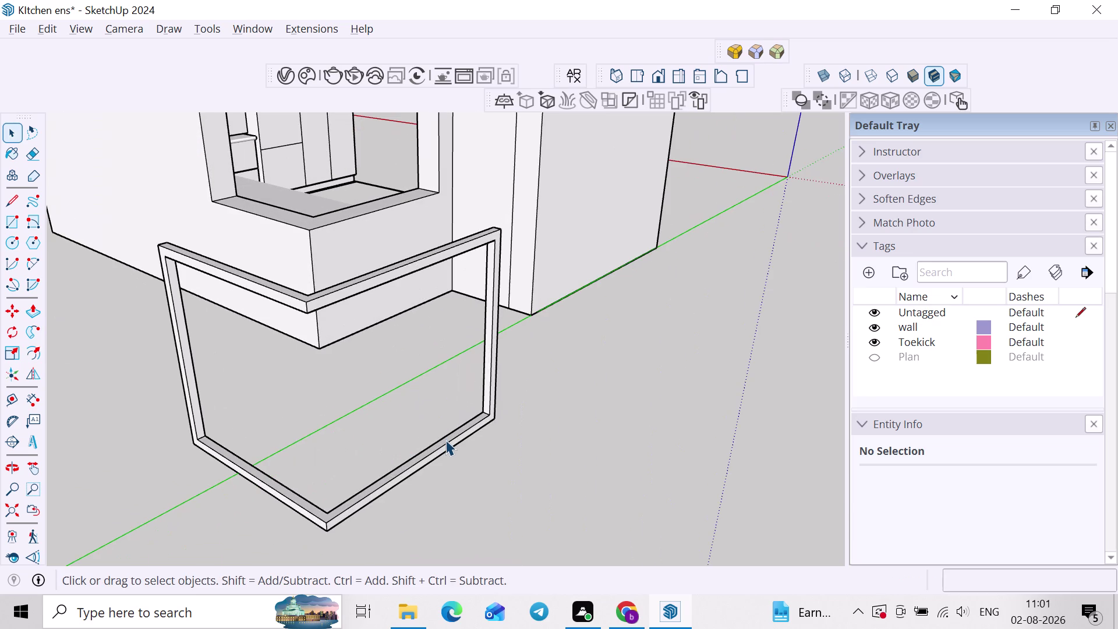
right_click(446, 440)
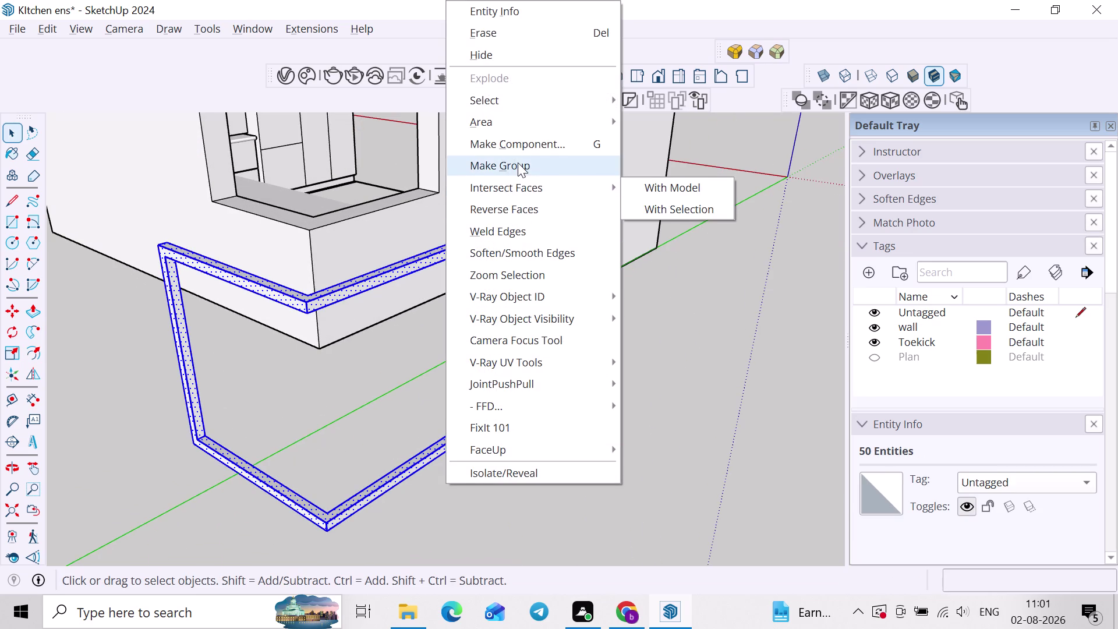
click(517, 163)
middle_drag(466, 424, 400, 463)
Inside the frame group, draw a small square on the corner rail end.
middle_drag(302, 477, 458, 402)
scroll(up, 3)
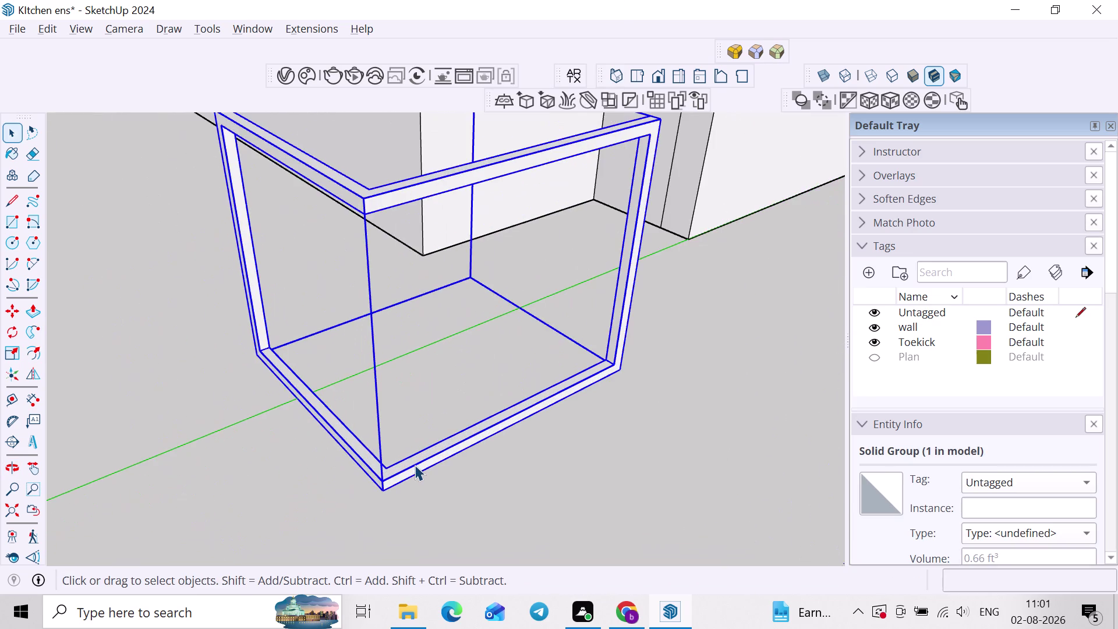
double_click(415, 465)
scroll(up, 3)
key(r)
scroll(up, 3)
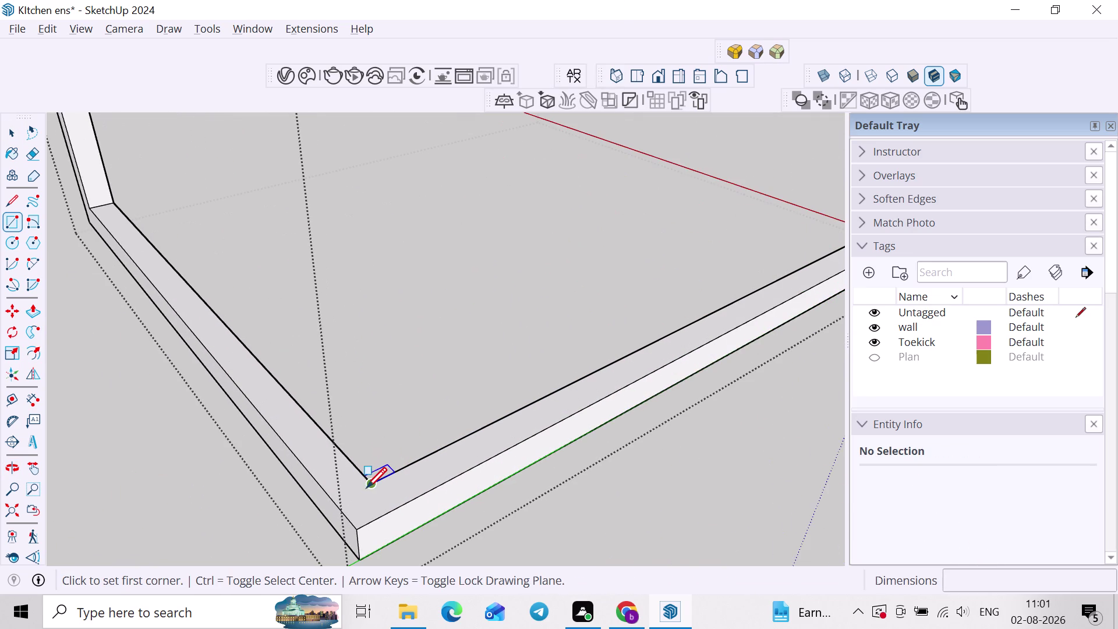
click(367, 487)
click(363, 540)
key(space)
click(367, 503)
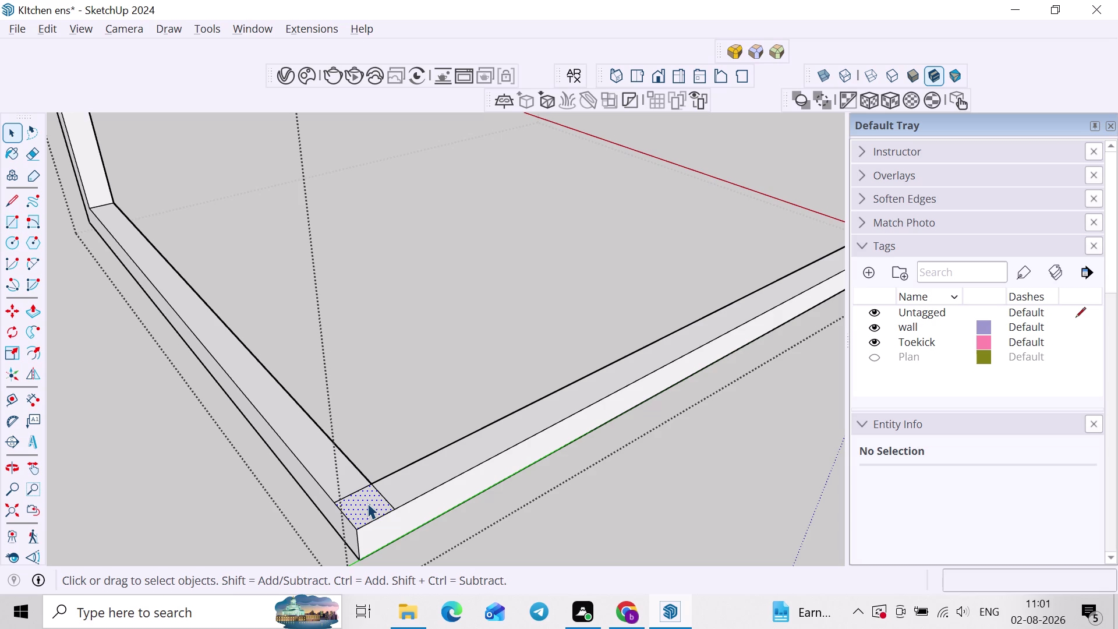
Push/Pull the corner square 1117.6 mm up to the top rail.
key(o)
click(368, 503)
key(p)
click(370, 496)
scroll(down, 3)
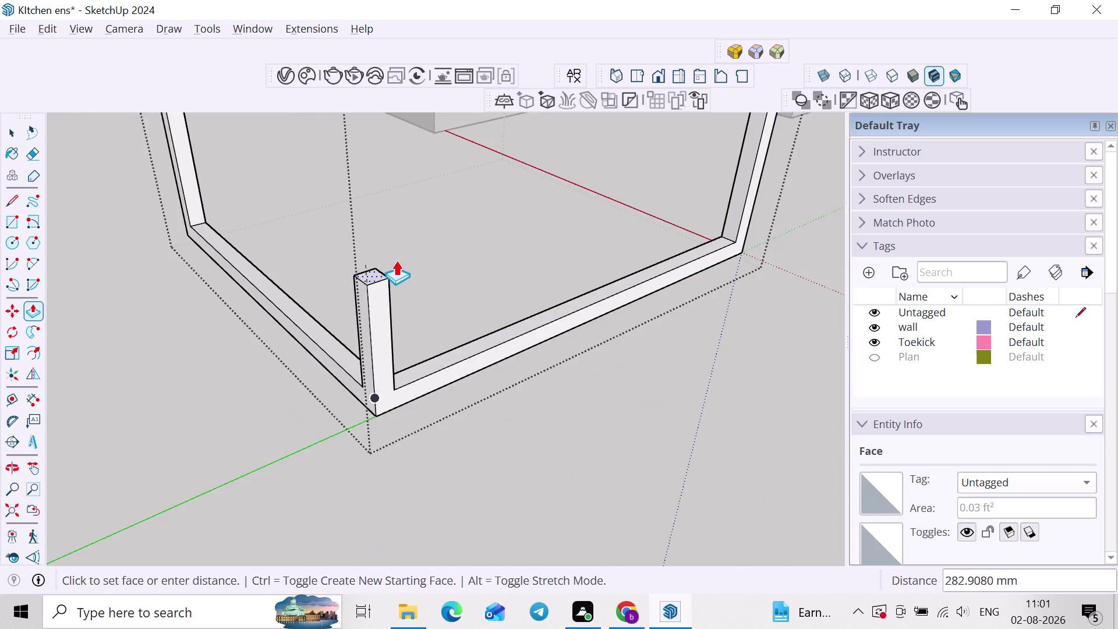
middle_drag(397, 261, 402, 536)
scroll(down, 3)
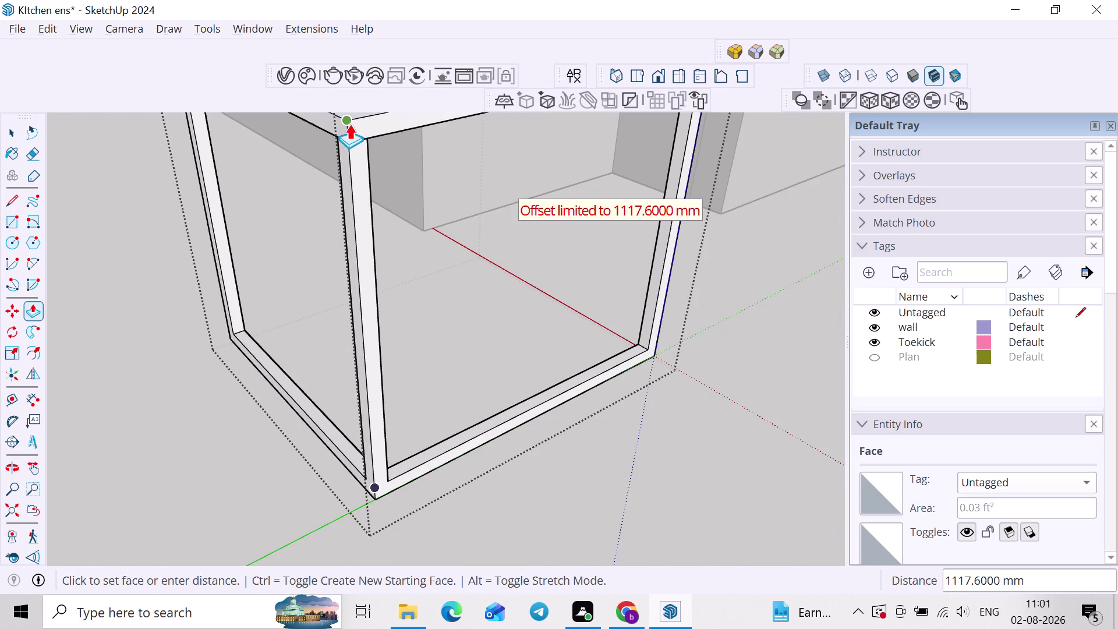
click(350, 124)
scroll(up, 3)
Clear the selection and orbit to review the finished frame.
key(space)
click(401, 179)
scroll(down, 3)
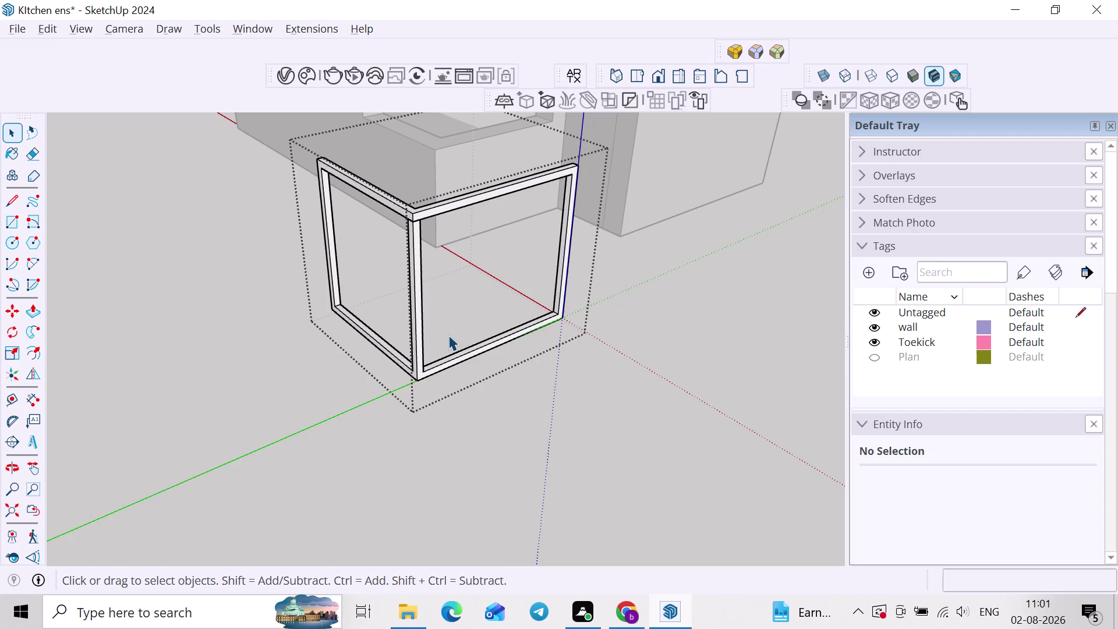
middle_drag(554, 393, 444, 392)
click(597, 384)
middle_drag(509, 387, 697, 335)
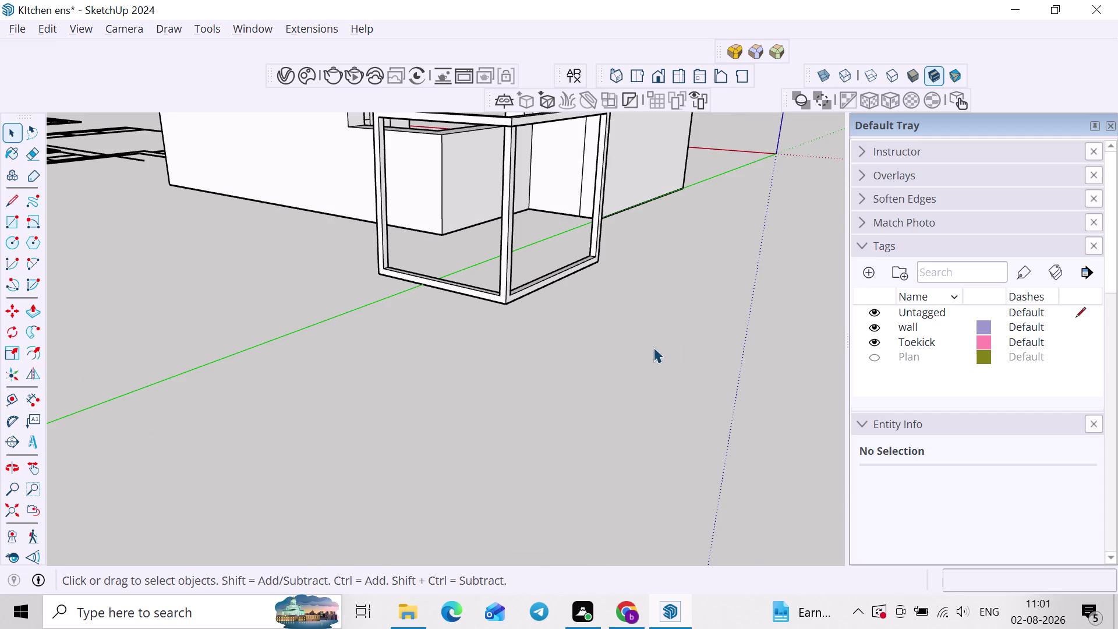
middle_drag(591, 303, 520, 343)
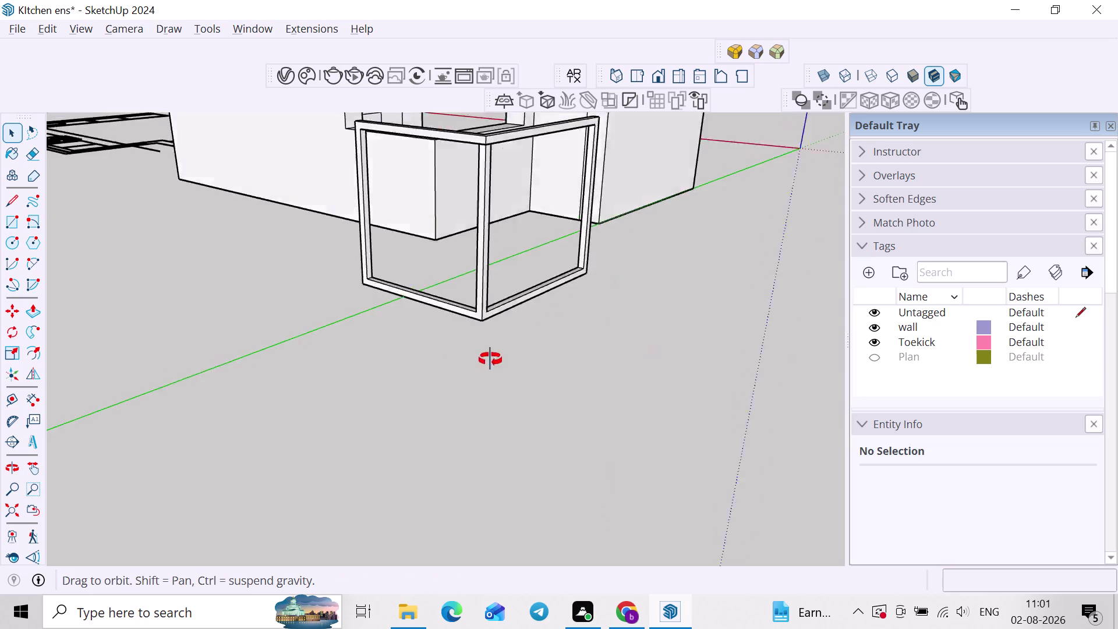
Move the frame group into the corner of the L-shaped window opening.
middle_drag(520, 343, 486, 362)
scroll(up, 3)
click(477, 334)
click(483, 336)
click(491, 339)
middle_drag(463, 368, 578, 386)
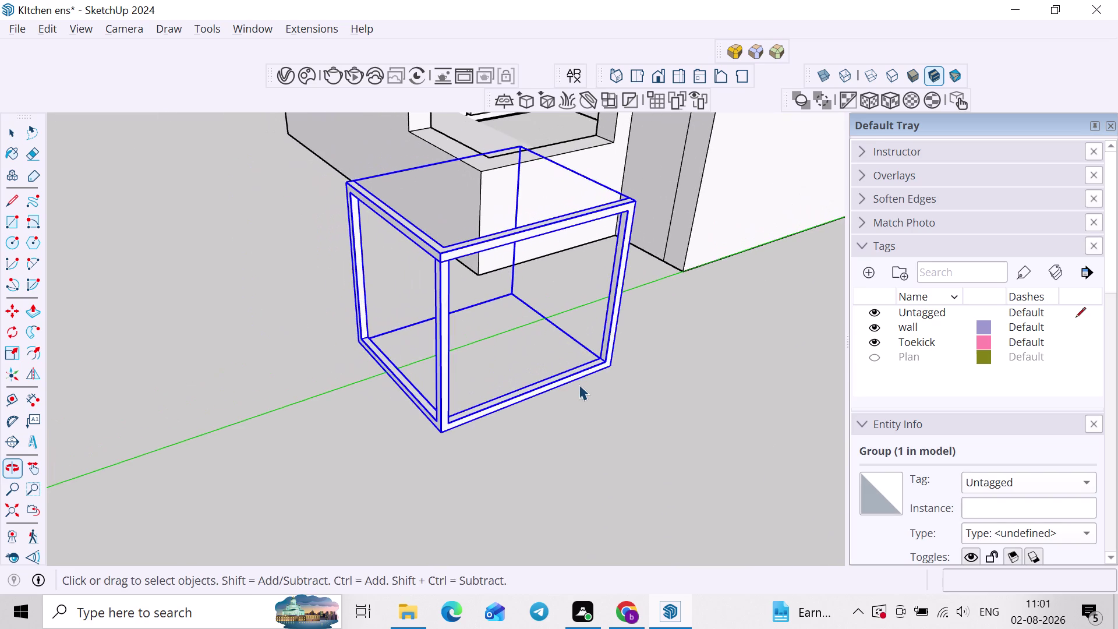
key(m)
scroll(up, 3)
click(319, 343)
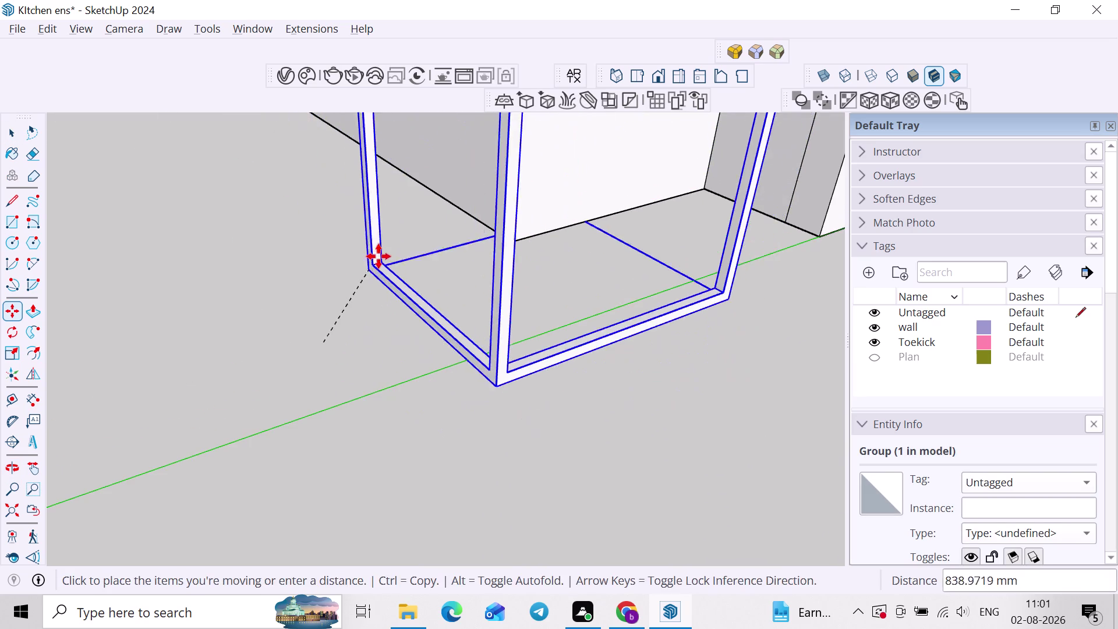
middle_drag(379, 255, 367, 460)
scroll(up, 3)
click(404, 199)
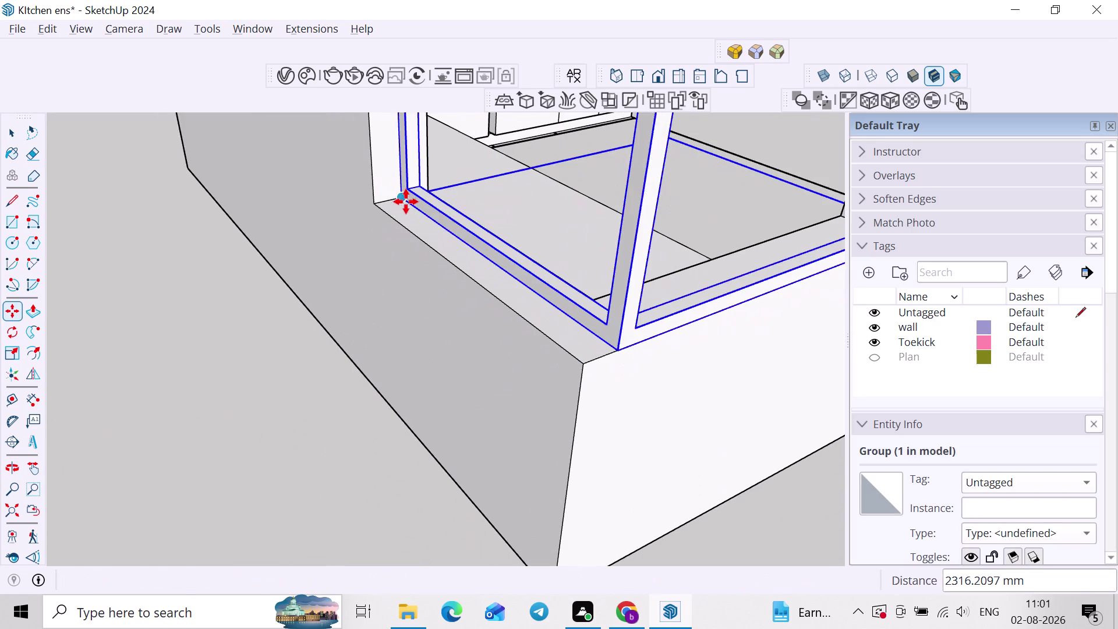
scroll(down, 3)
middle_drag(474, 256, 554, 287)
middle_drag(627, 288, 503, 342)
scroll(up, 3)
Scale the frame along the green axis to fill the opening.
key(space)
text(s)
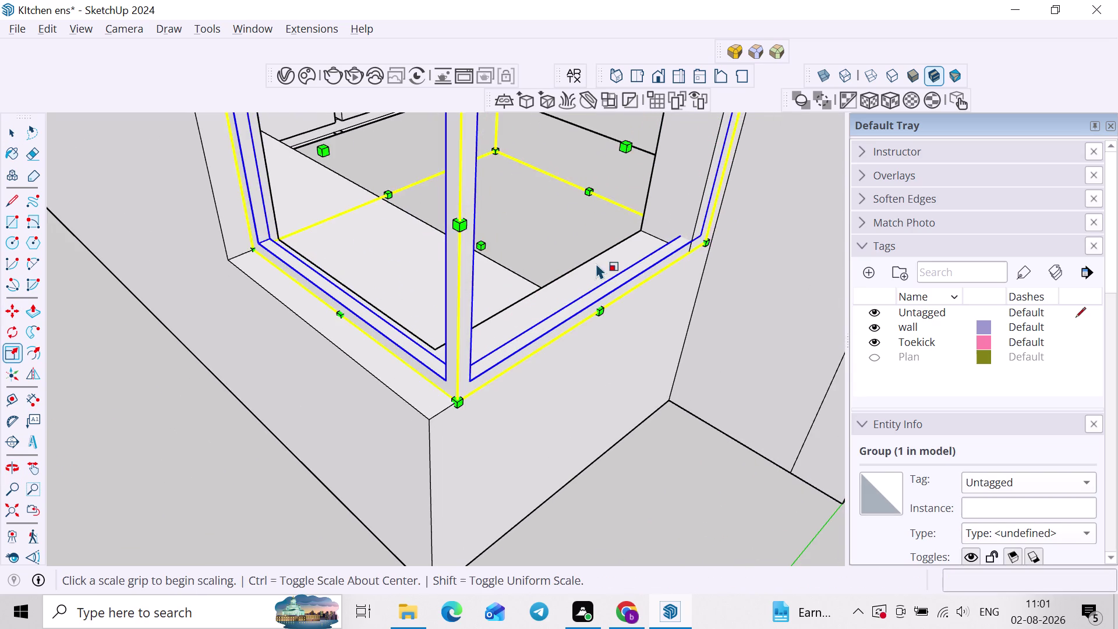
scroll(down, 3)
middle_drag(588, 258, 567, 307)
click(565, 255)
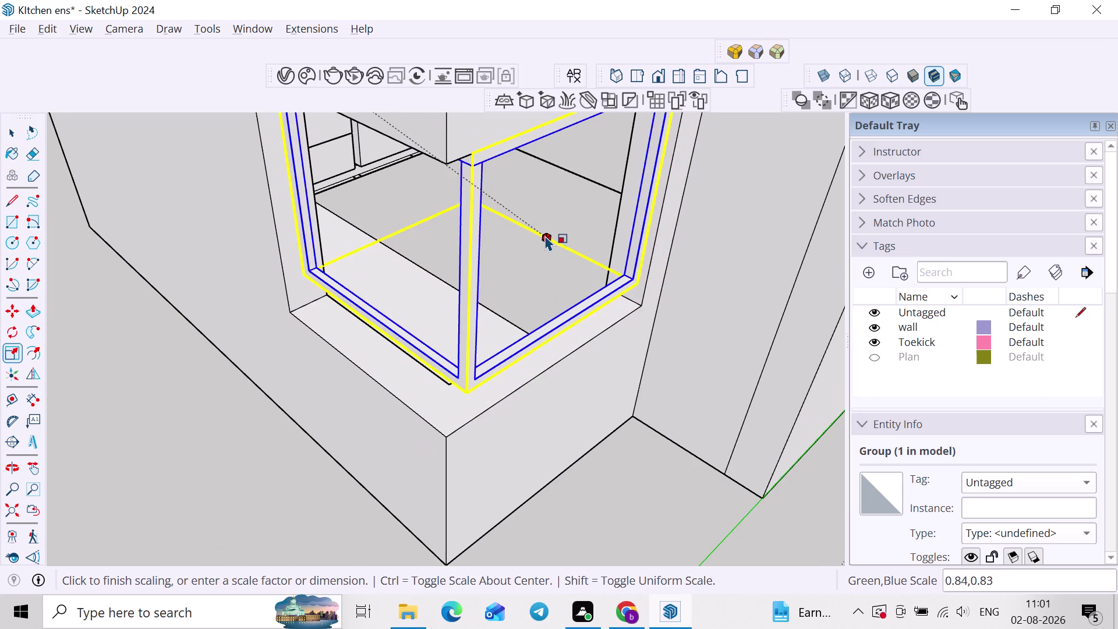
key(Escape)
middle_drag(563, 238, 578, 234)
click(595, 237)
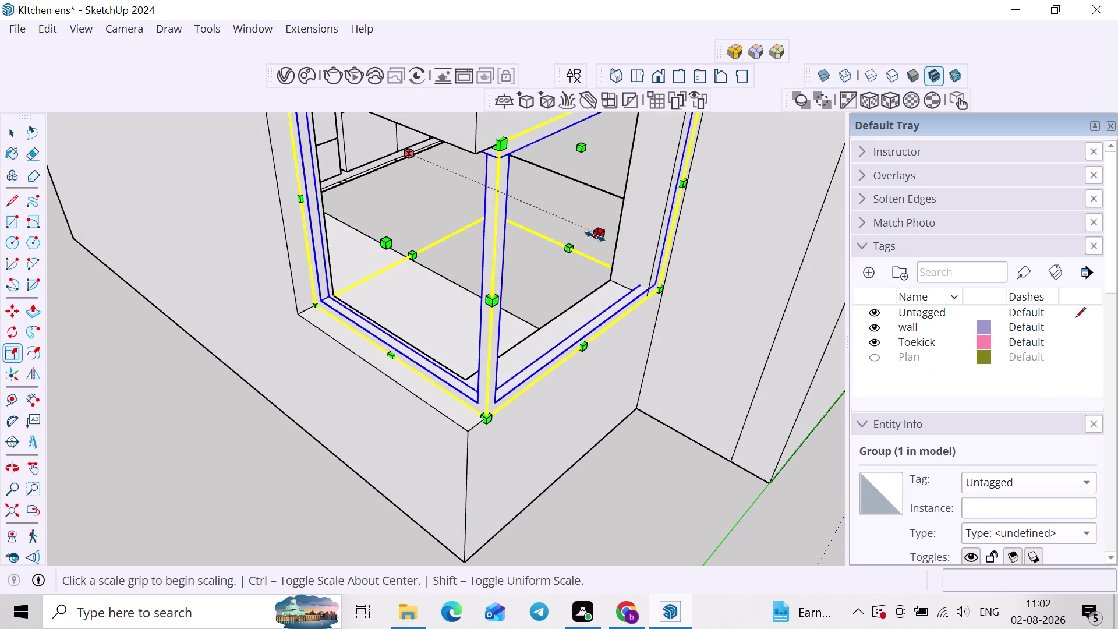
click(574, 232)
middle_drag(628, 253, 542, 244)
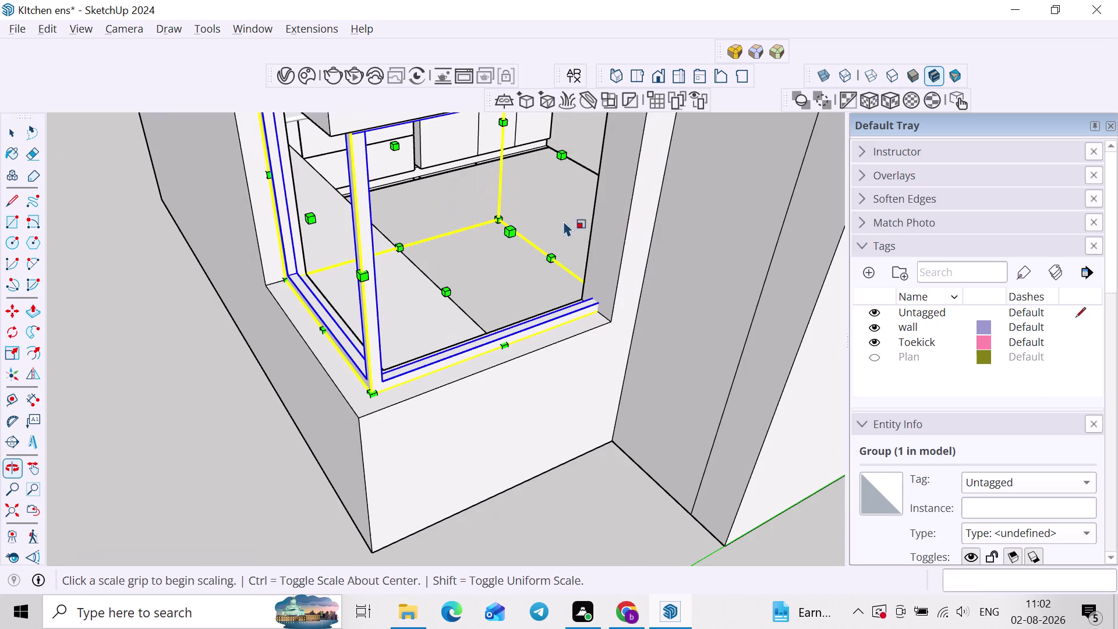
click(561, 154)
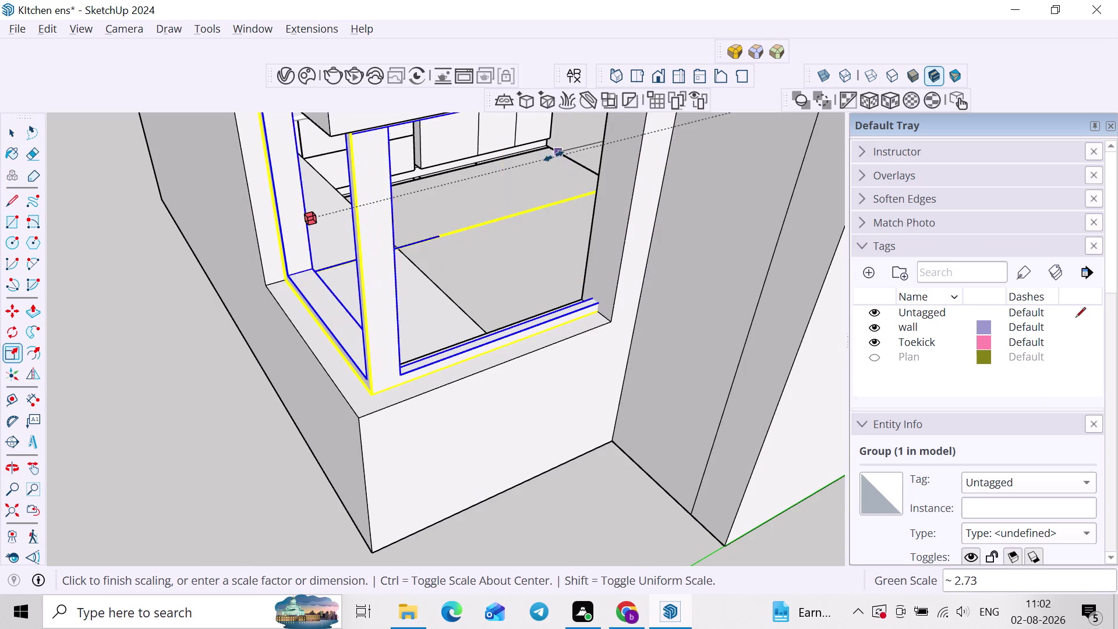
click(605, 274)
scroll(down, 3)
key(space)
Orbit around the model to check the fitted window frame.
click(598, 395)
middle_drag(608, 434, 603, 187)
scroll(down, 3)
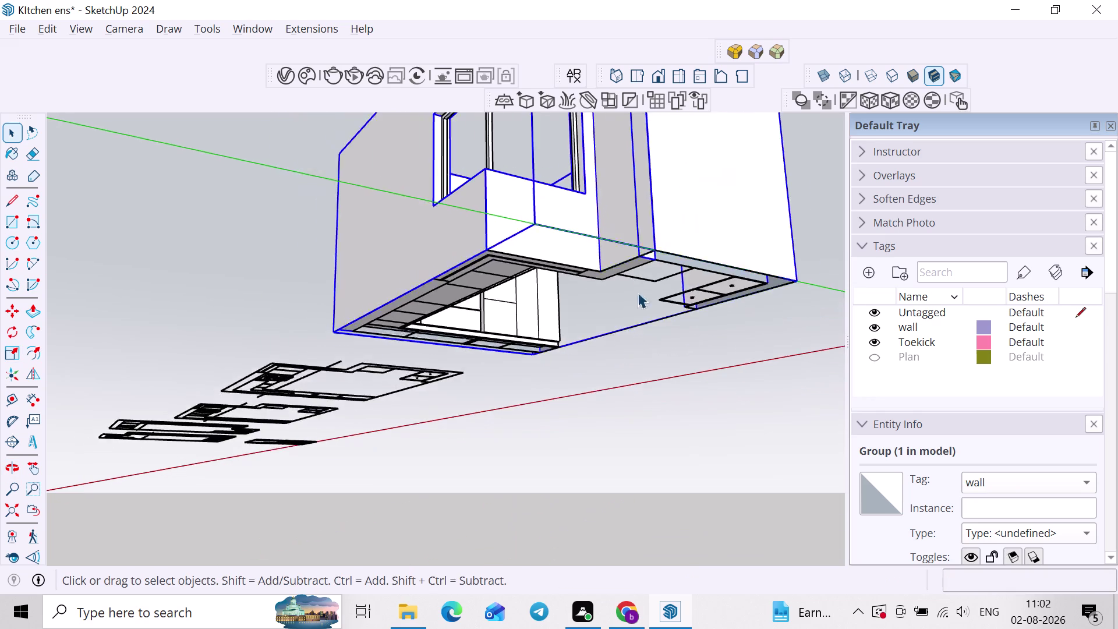
scroll(down, 3)
drag(312, 333, 310, 339)
middle_drag(355, 198, 375, 261)
click(331, 191)
middle_drag(358, 206, 369, 213)
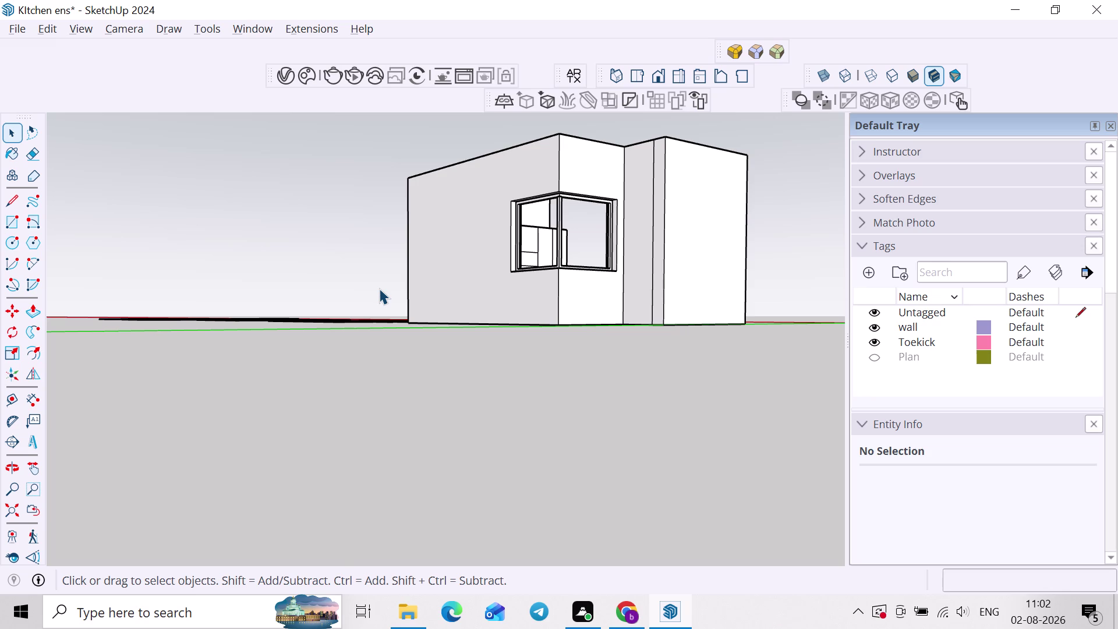
Open the walls group, select all connected wall geometry and run FixIt 101.
middle_drag(638, 224, 614, 328)
scroll(up, 3)
double_click(678, 189)
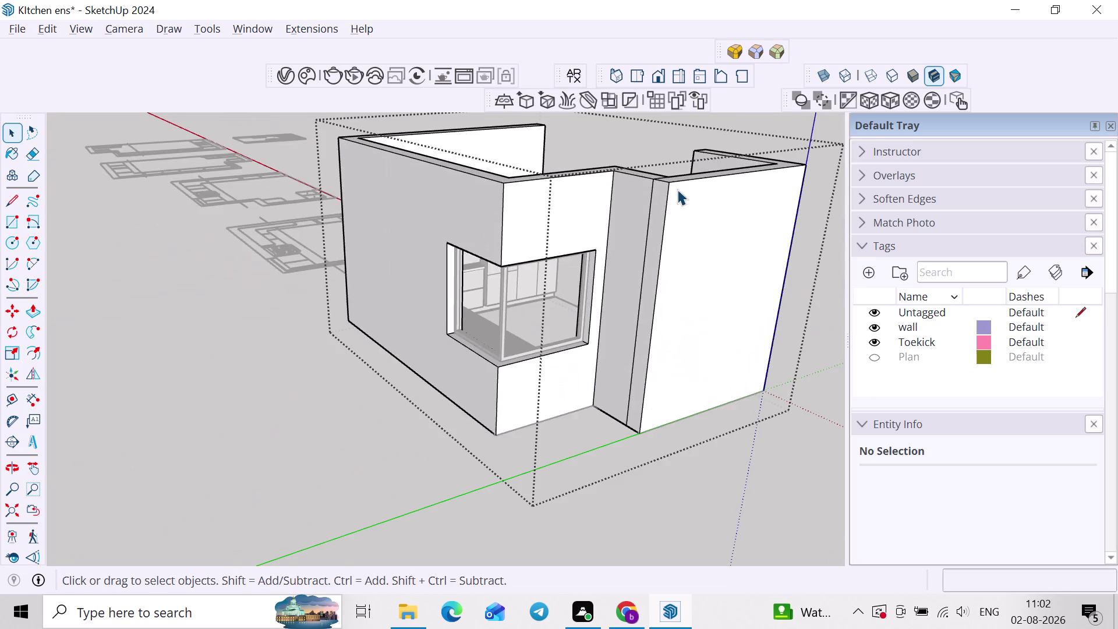
middle_drag(672, 194, 678, 319)
click(675, 268)
triple_click(667, 290)
right_click(667, 290)
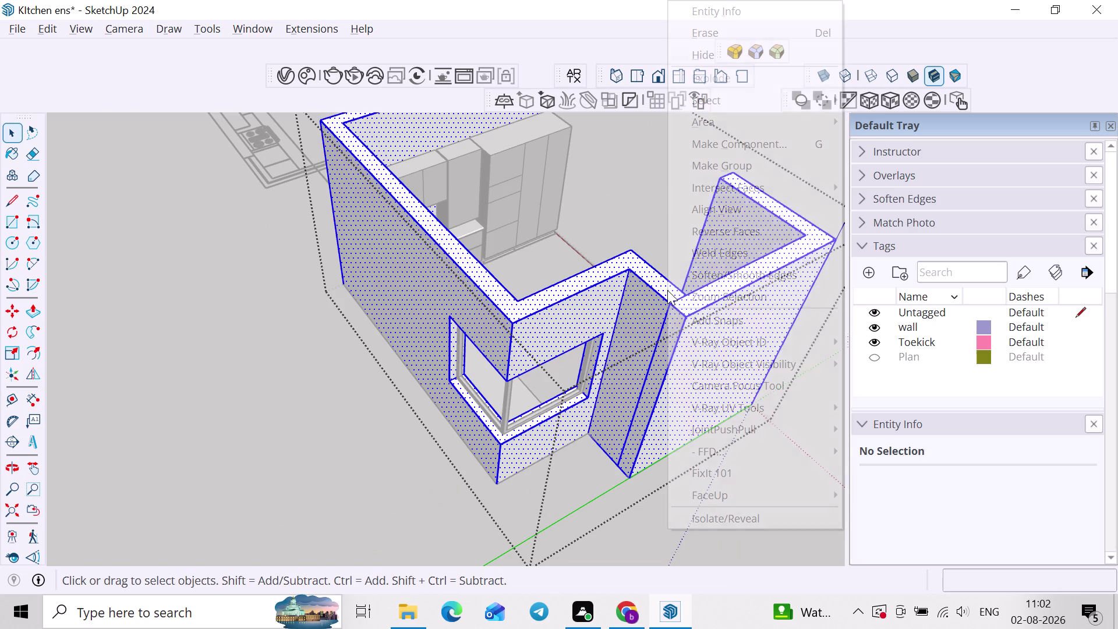
click(729, 477)
scroll(down, 3)
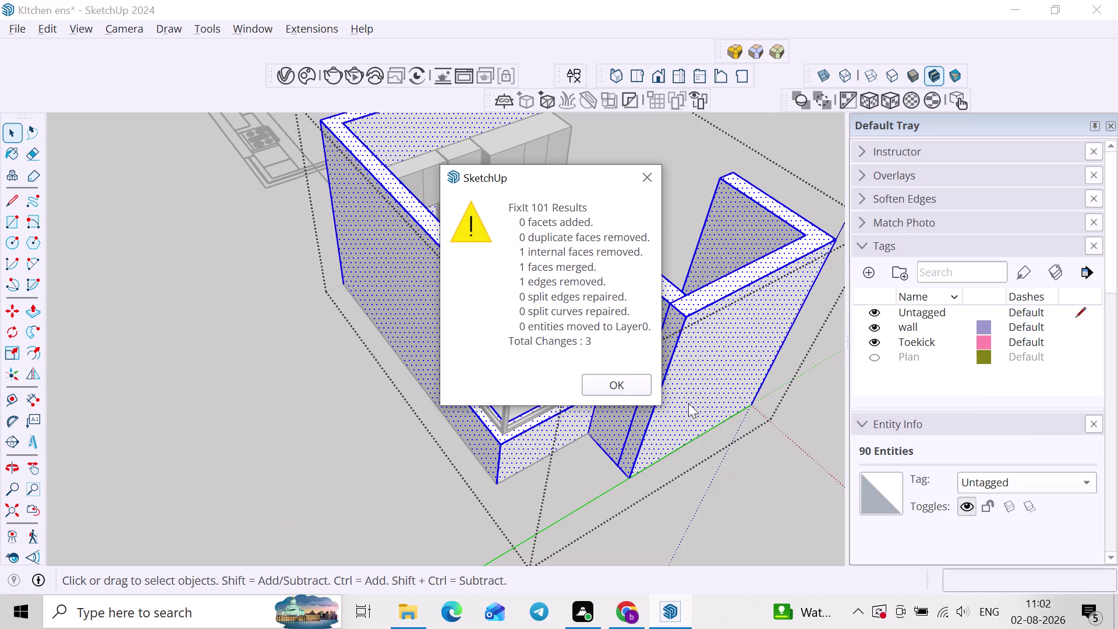
click(632, 392)
Erase the stray leftover edges along the wall tops with the Eraser.
middle_drag(644, 374, 723, 350)
scroll(up, 3)
click(705, 330)
scroll(up, 3)
middle_drag(697, 290, 679, 332)
scroll(up, 3)
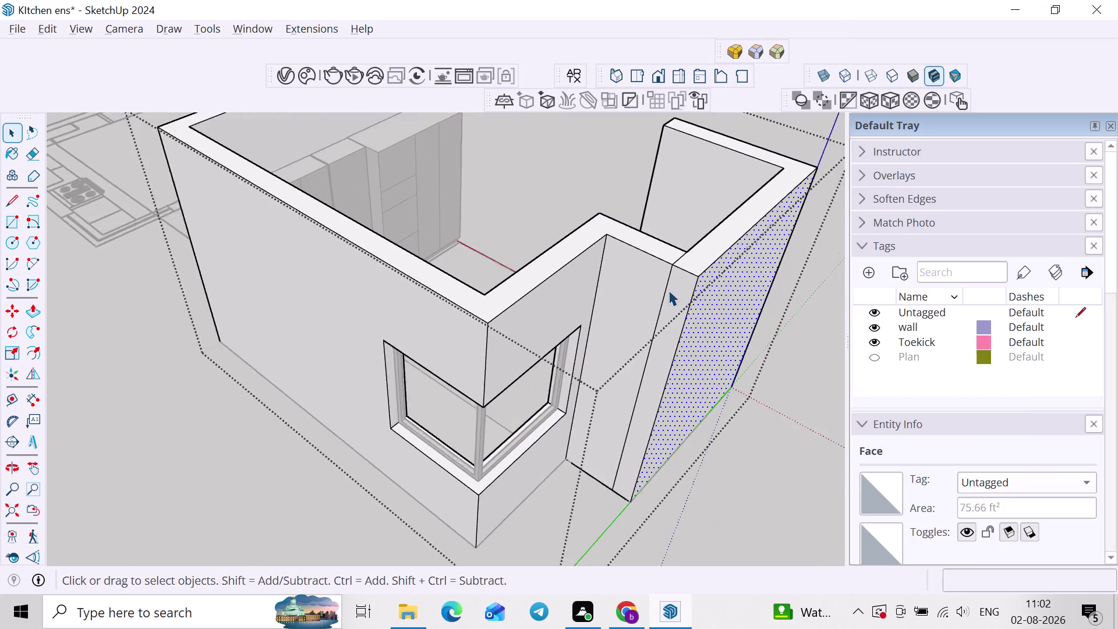
scroll(up, 3)
key(e)
click(662, 282)
drag(675, 282, 657, 283)
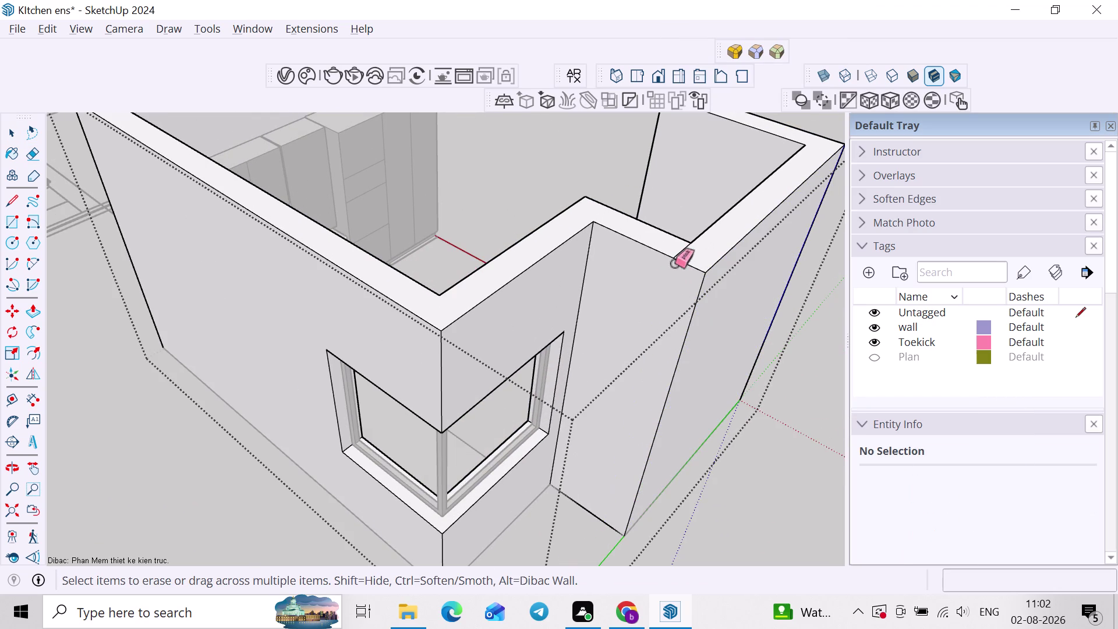
scroll(up, 3)
drag(687, 253, 683, 248)
scroll(down, 3)
Orbit around the kitchen to inspect the corner wall and the cabinets behind it.
middle_drag(687, 251, 503, 276)
middle_drag(753, 273, 266, 296)
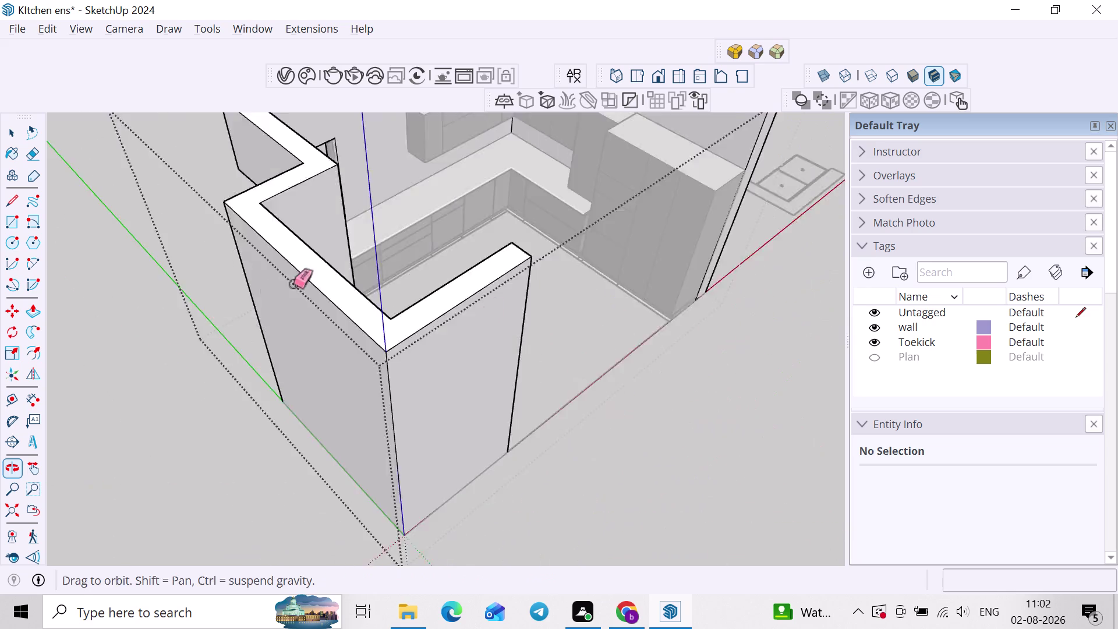
middle_drag(595, 315, 248, 324)
scroll(up, 3)
scroll(down, 3)
key(space)
click(647, 359)
middle_drag(621, 378, 704, 292)
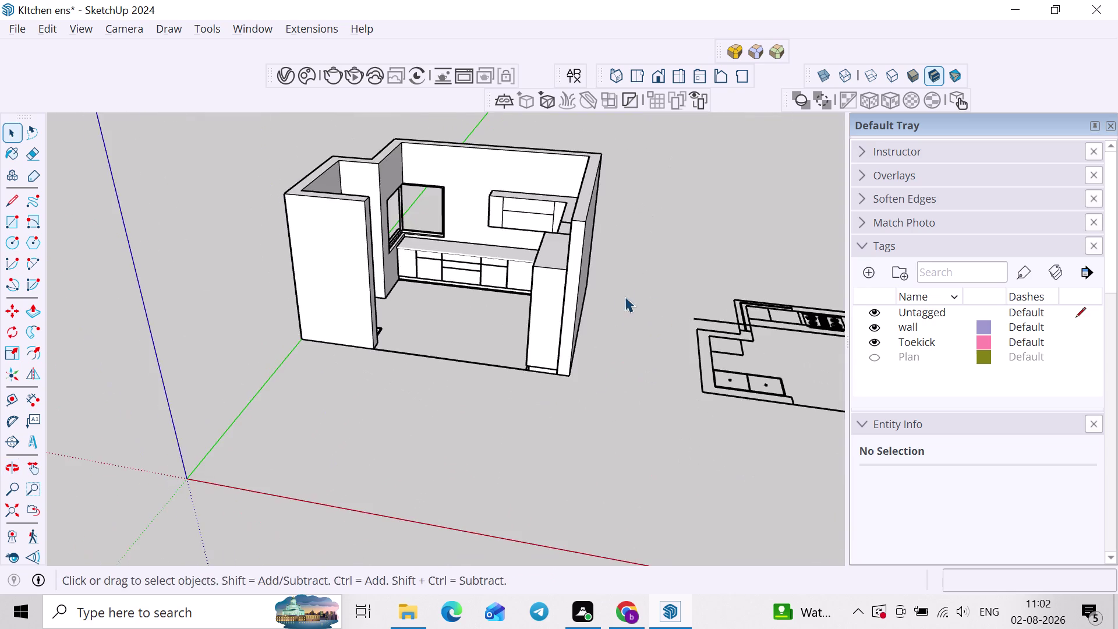
middle_drag(623, 296, 583, 413)
middle_drag(571, 395, 692, 313)
scroll(up, 3)
scroll(up, 3)
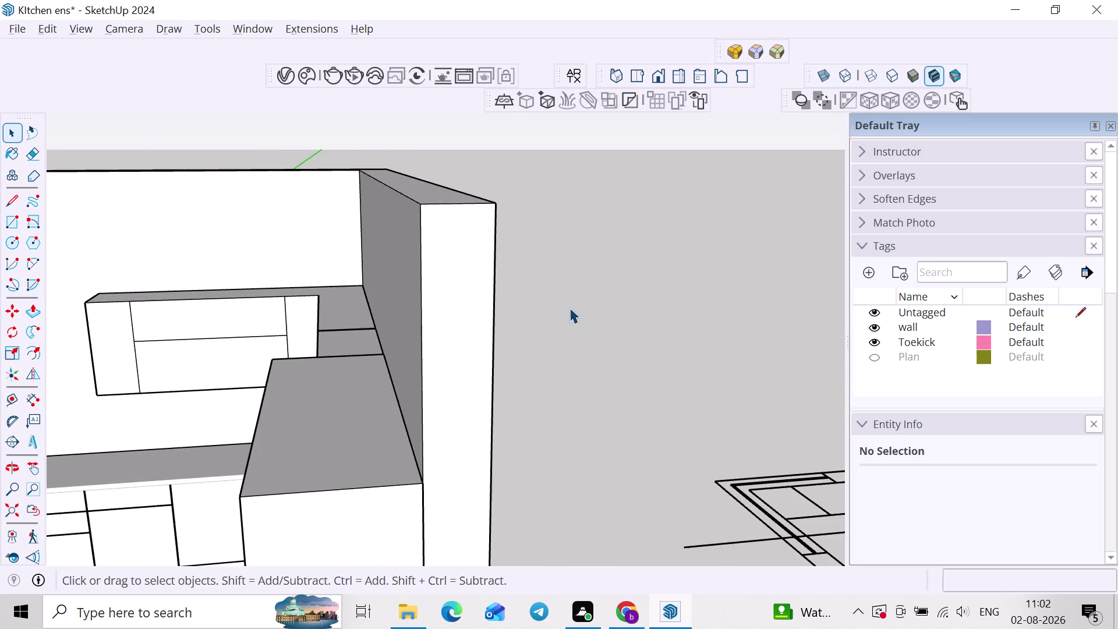
scroll(down, 3)
middle_drag(533, 298, 707, 308)
middle_drag(631, 360, 707, 372)
scroll(up, 3)
middle_drag(646, 345, 783, 337)
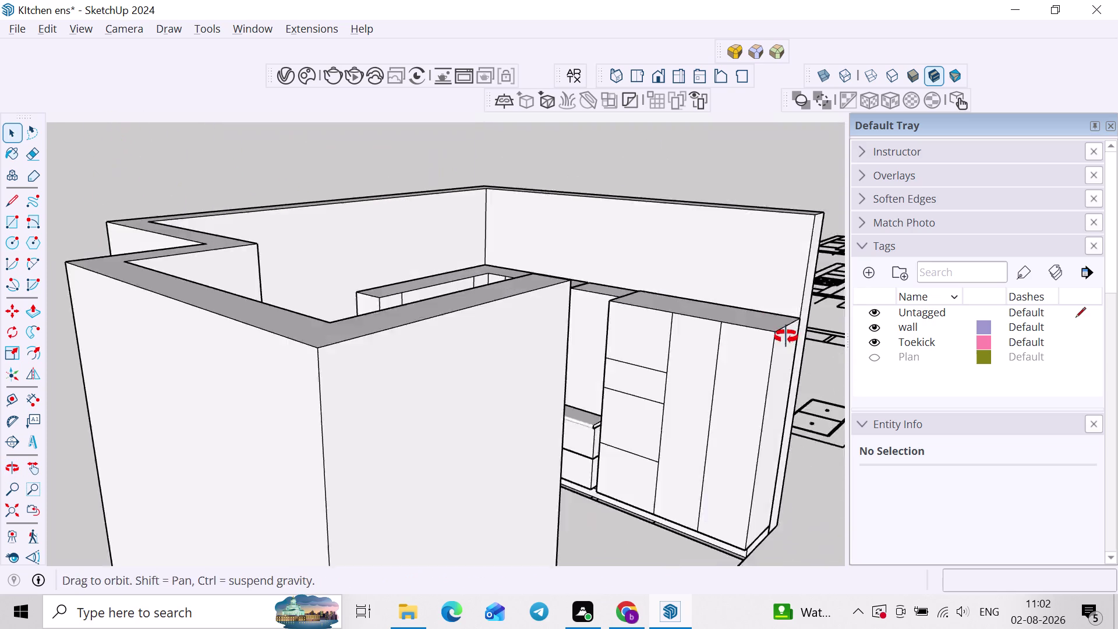
middle_drag(783, 338, 788, 336)
scroll(down, 3)
middle_drag(711, 337, 579, 352)
scroll(up, 3)
middle_drag(580, 366, 651, 465)
scroll(up, 3)
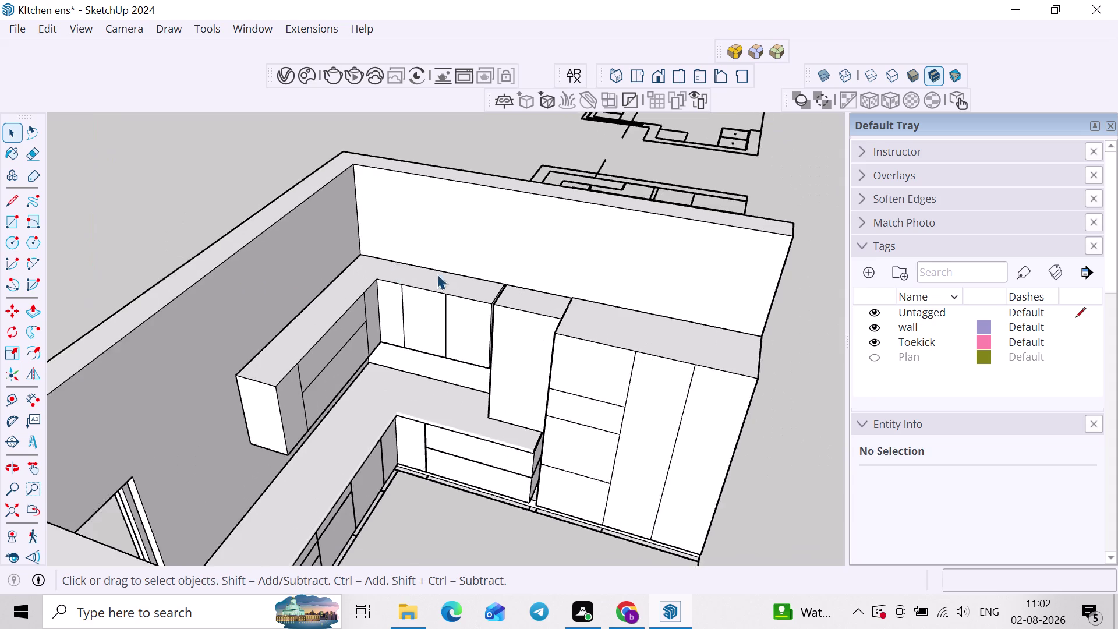
scroll(up, 3)
Select and inspect the tall upper cabinet, then clear the selection.
double_click(518, 338)
scroll(up, 3)
click(525, 336)
scroll(down, 3)
middle_drag(608, 368, 528, 375)
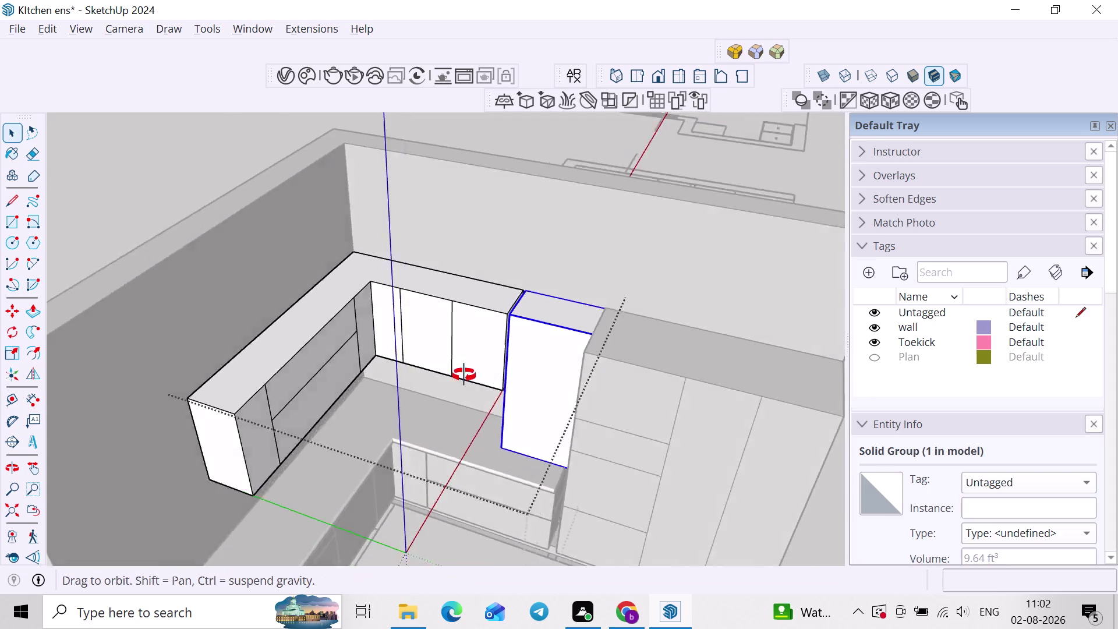
middle_drag(529, 375, 288, 372)
scroll(down, 3)
middle_drag(387, 363, 516, 327)
middle_drag(514, 329, 432, 329)
scroll(down, 3)
click(583, 294)
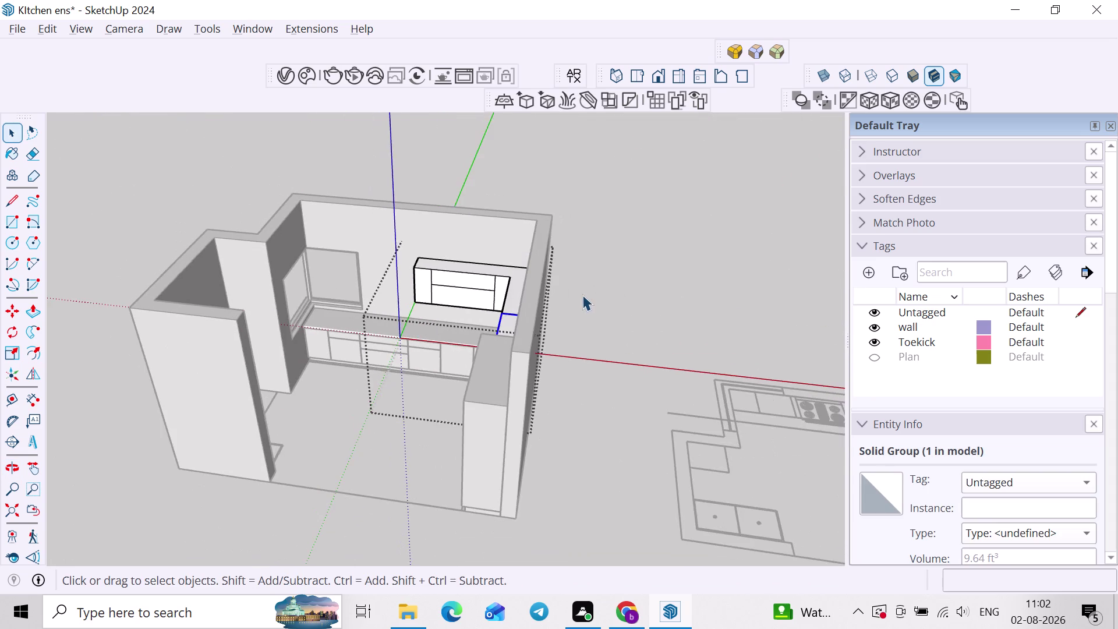
Orbit to review the window wall and cabinet run, looking down on the walls.
scroll(up, 3)
middle_drag(341, 251, 187, 228)
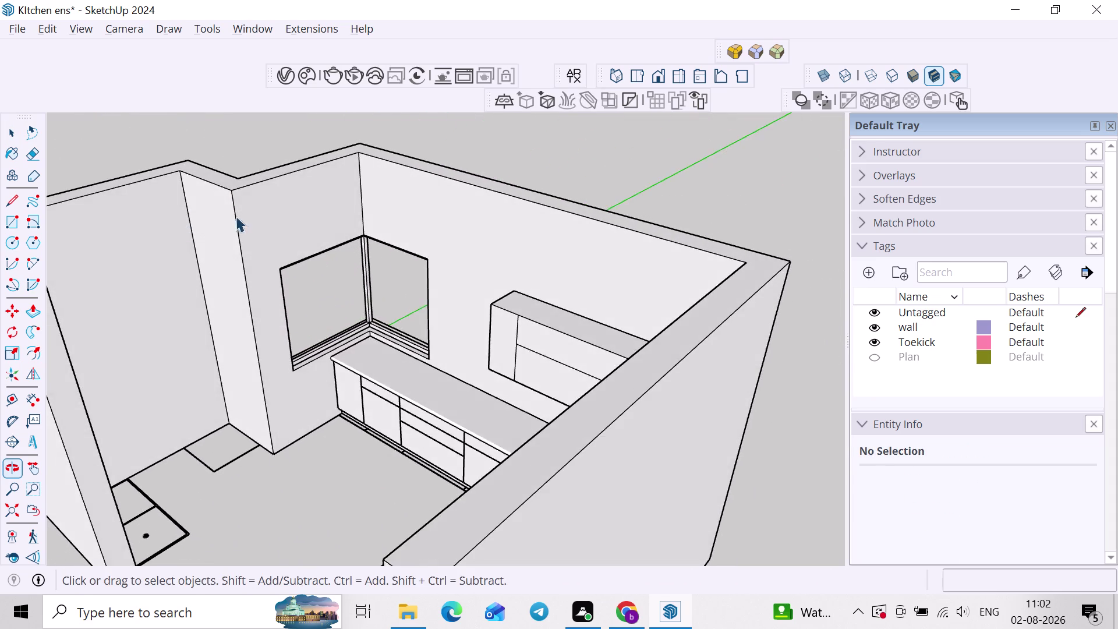
scroll(down, 3)
middle_drag(297, 267, 415, 259)
middle_drag(323, 314, 425, 273)
middle_drag(370, 301, 386, 224)
middle_drag(380, 321, 430, 322)
scroll(up, 3)
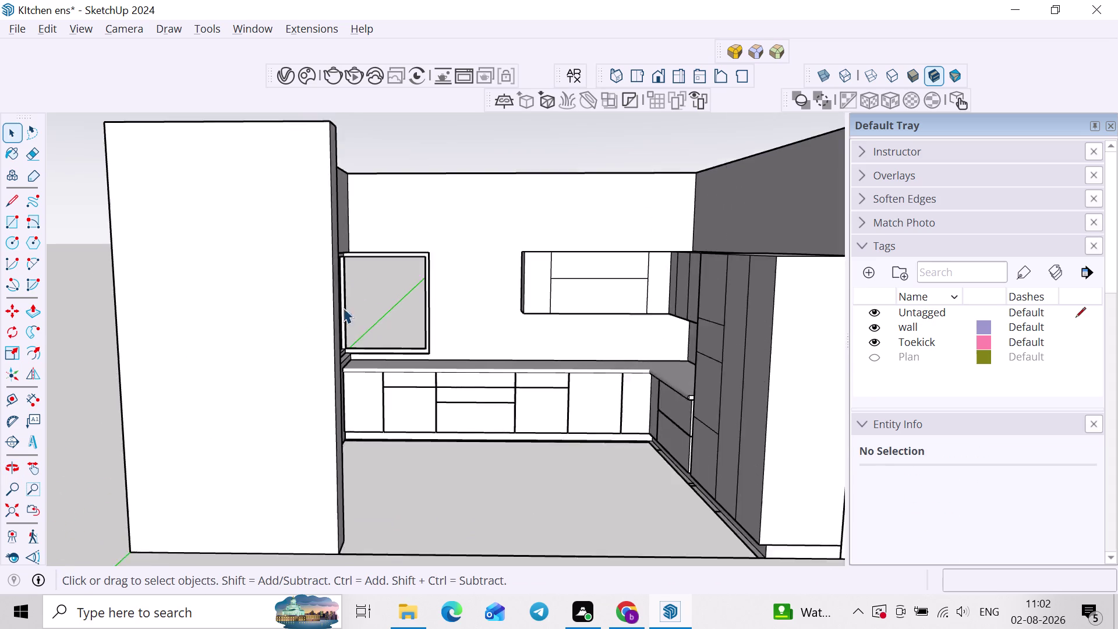
scroll(up, 3)
double_click(263, 291)
scroll(down, 3)
middle_drag(295, 260, 279, 337)
middle_drag(286, 344, 279, 365)
scroll(down, 3)
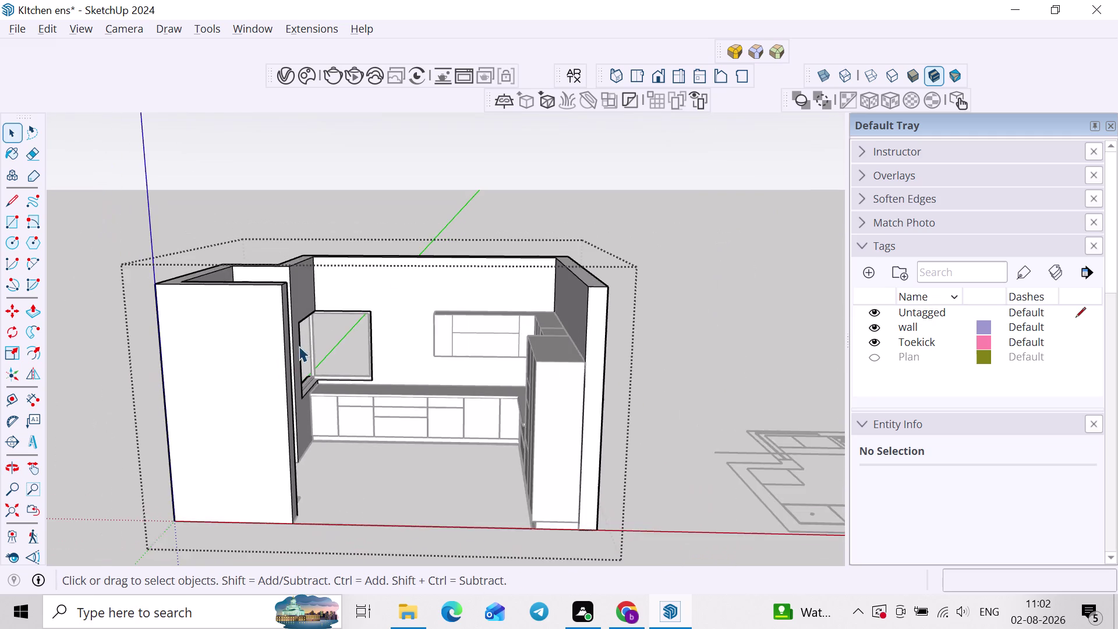
click(415, 230)
middle_drag(415, 260, 415, 343)
key(e)
scroll(up, 3)
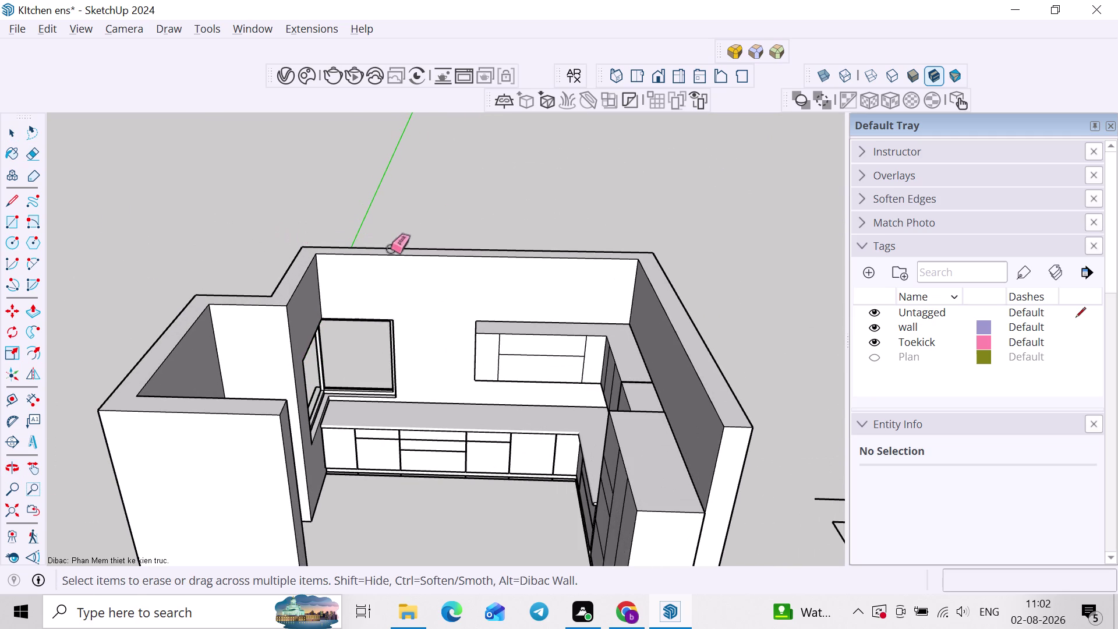
Draw a ceiling rectangle across the wall tops and make it a group.
key(r)
middle_drag(367, 255, 402, 245)
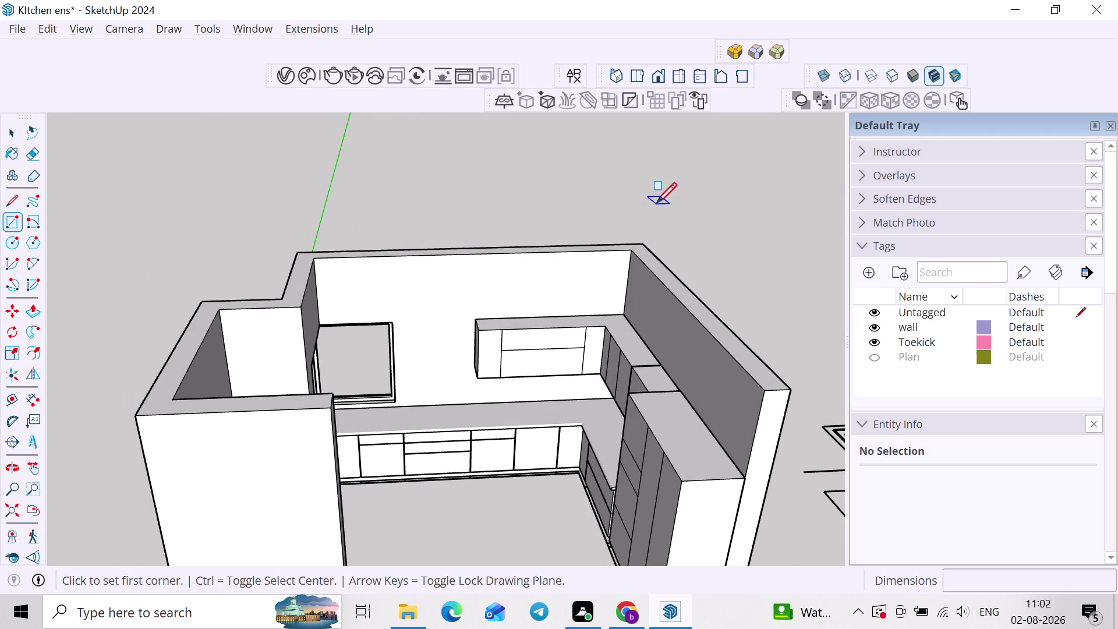
click(642, 242)
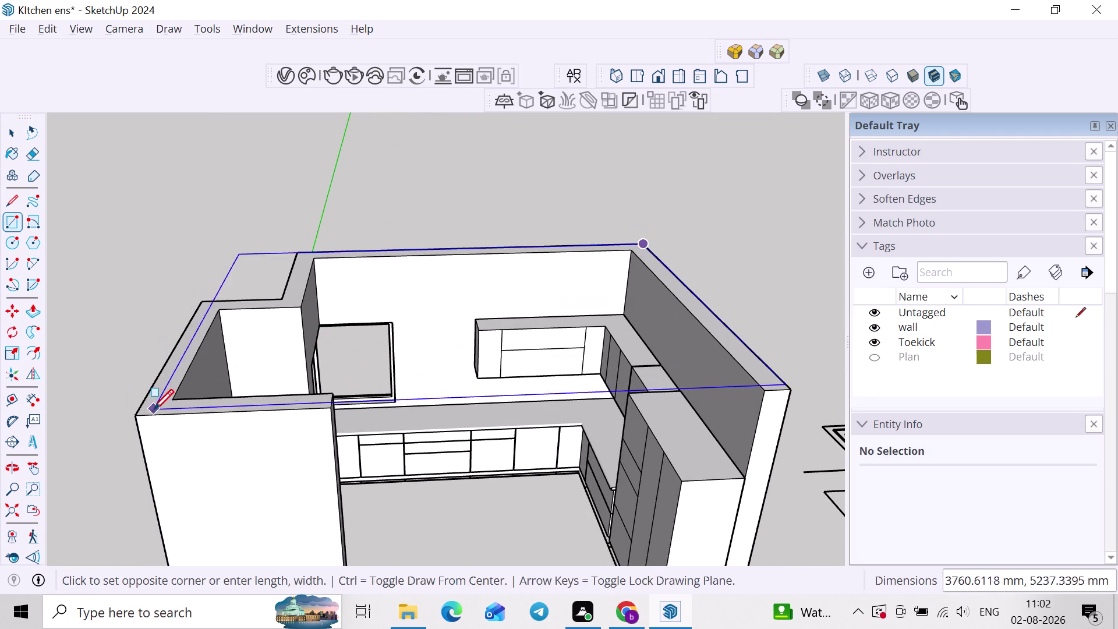
click(140, 412)
key(space)
double_click(274, 392)
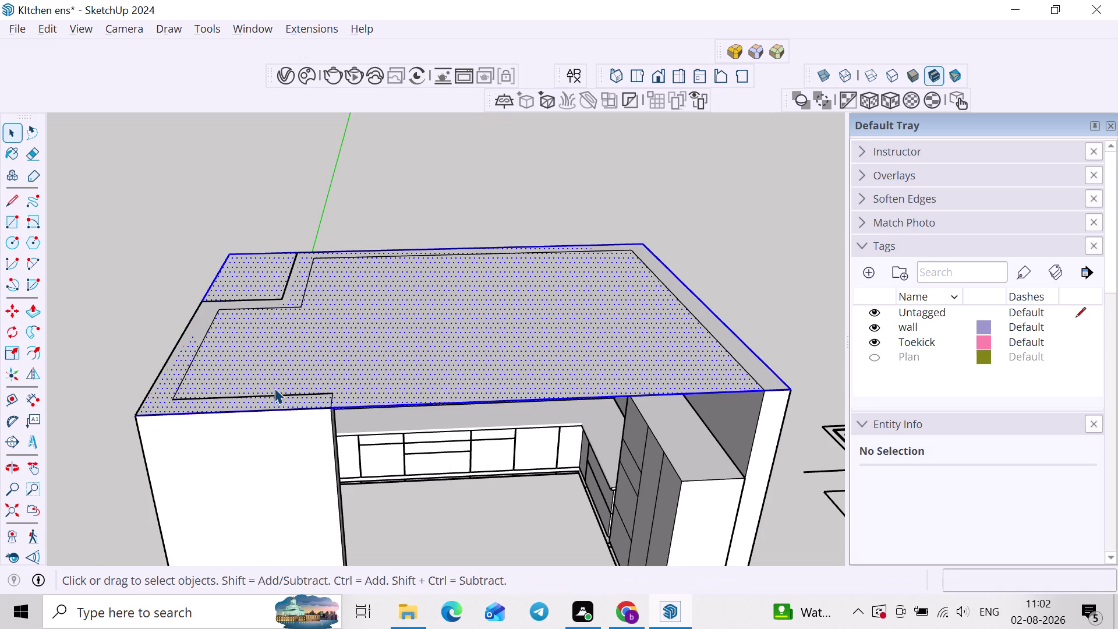
right_click(274, 388)
click(329, 165)
Push/Pull the ceiling face inside the group into a 6" thick slab.
double_click(388, 283)
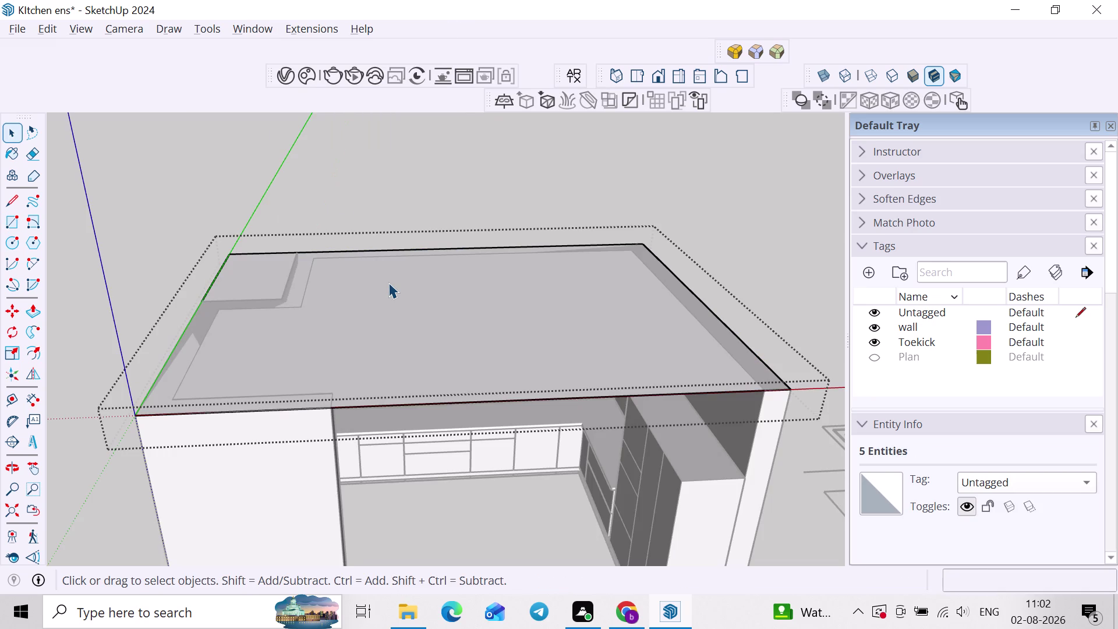
key(p)
click(388, 282)
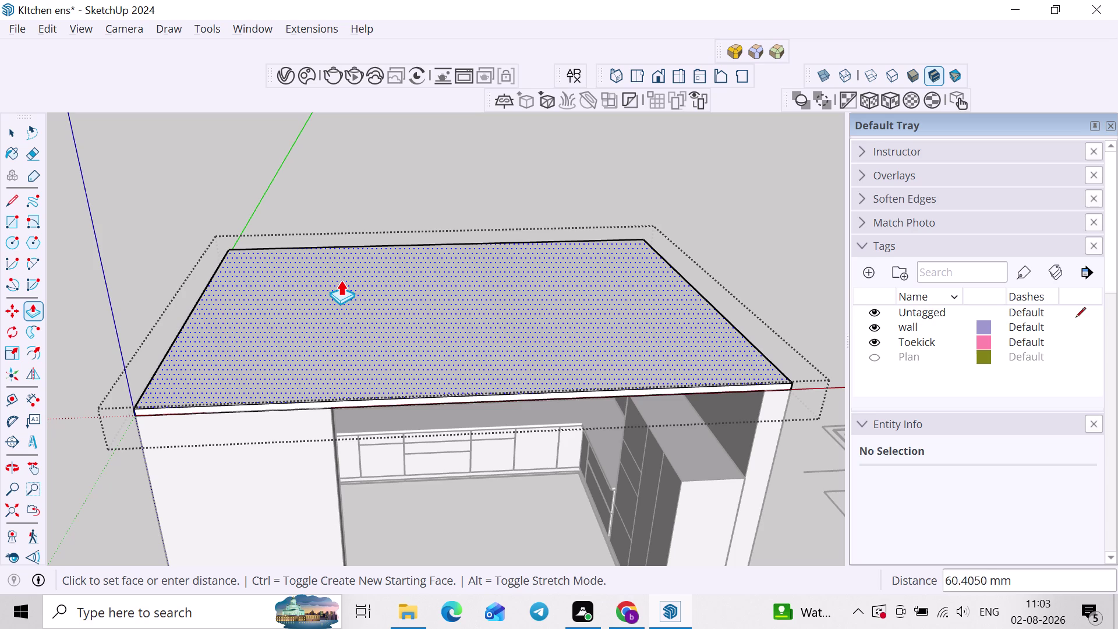
key(6)
key(shift+quotedbl)
key(Return)
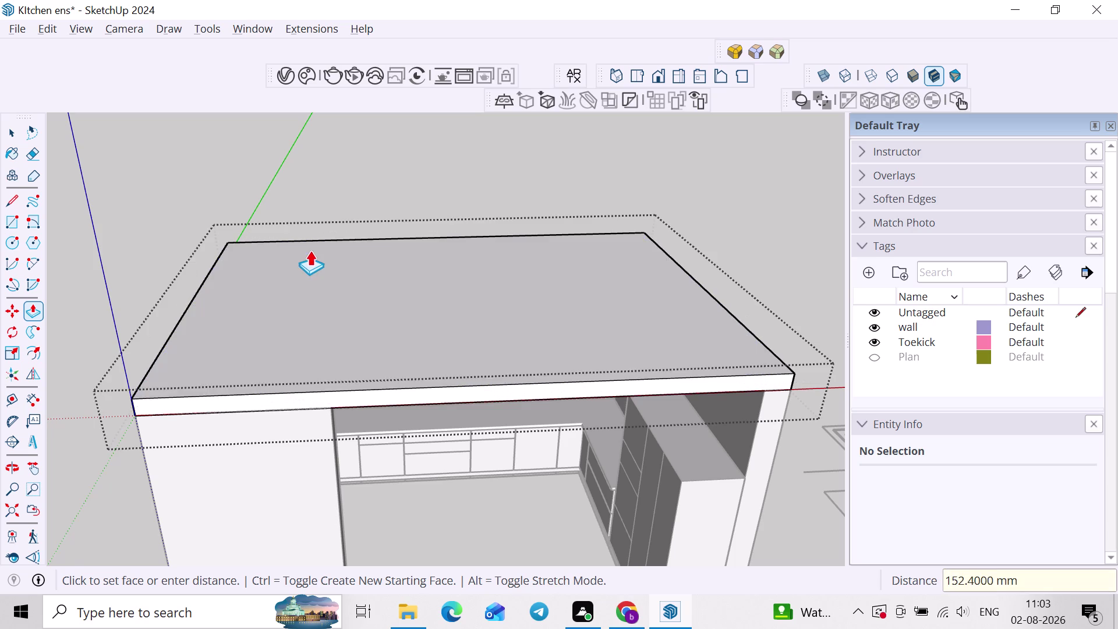
middle_drag(312, 257, 594, 264)
middle_drag(329, 329, 499, 314)
scroll(up, 3)
Move the slab's corner edge and extrude its front face to fill the gap.
key(space)
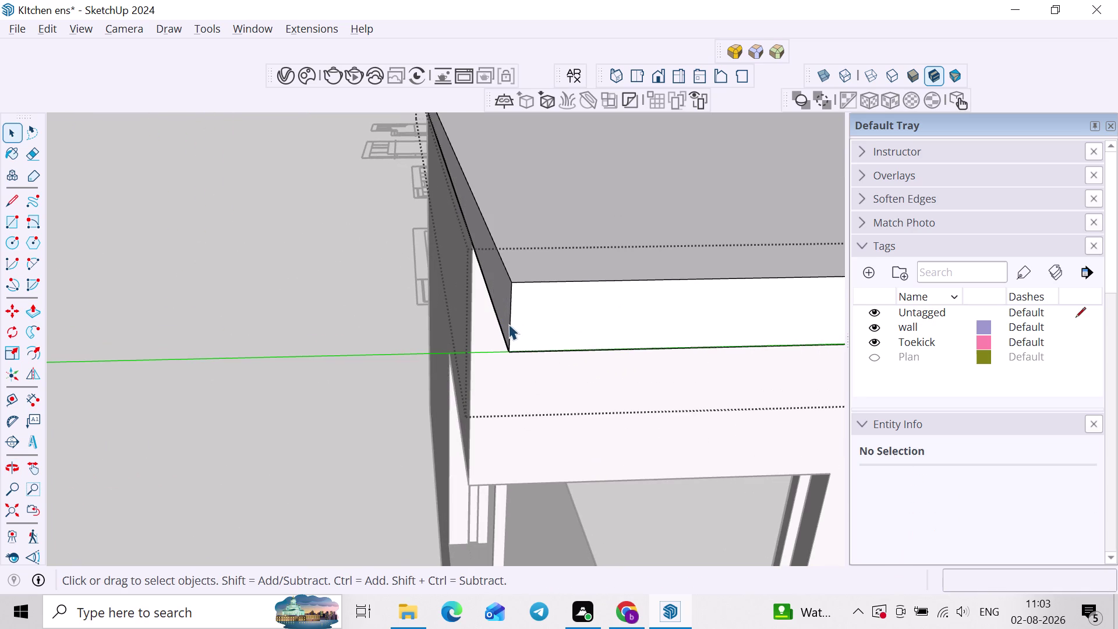
click(508, 330)
key(m)
click(511, 356)
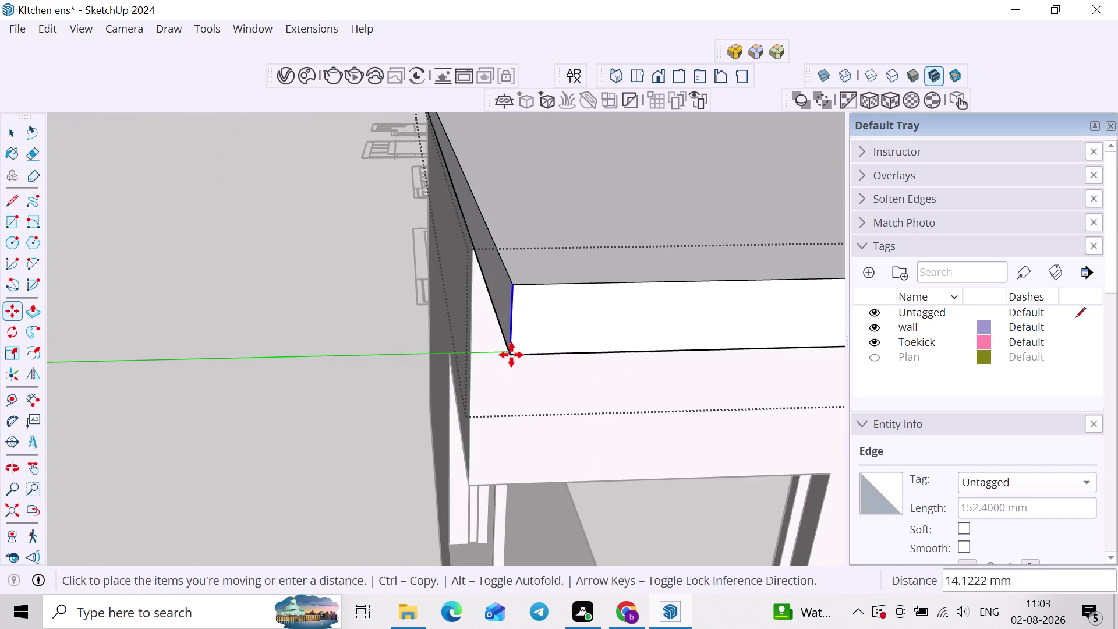
scroll(down, 3)
middle_drag(525, 349, 104, 314)
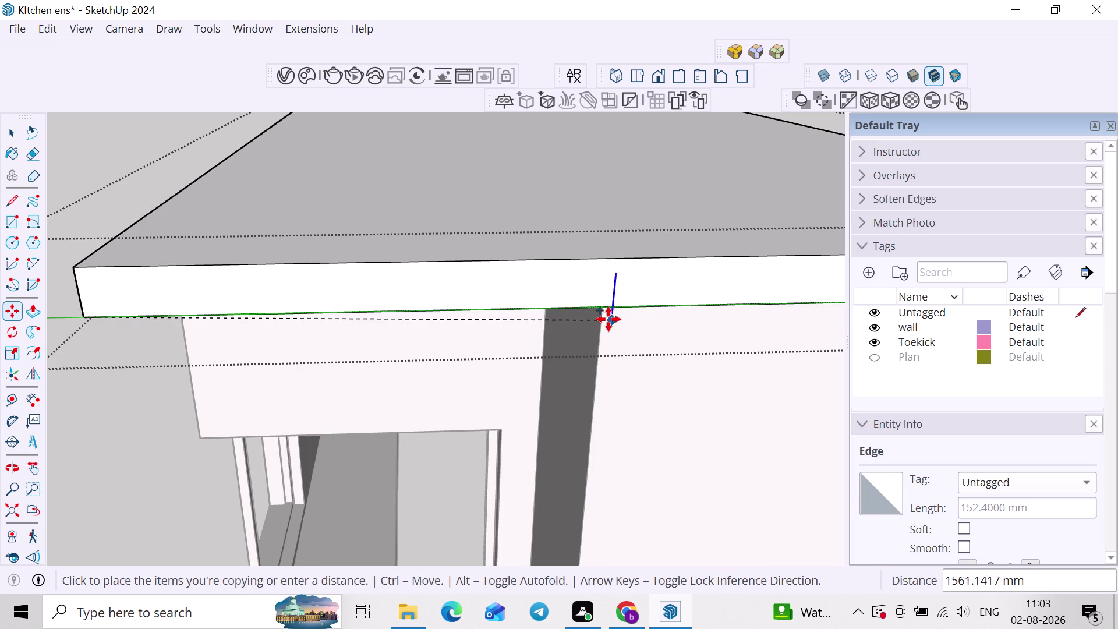
click(599, 310)
key(space)
click(548, 288)
key(p)
click(548, 289)
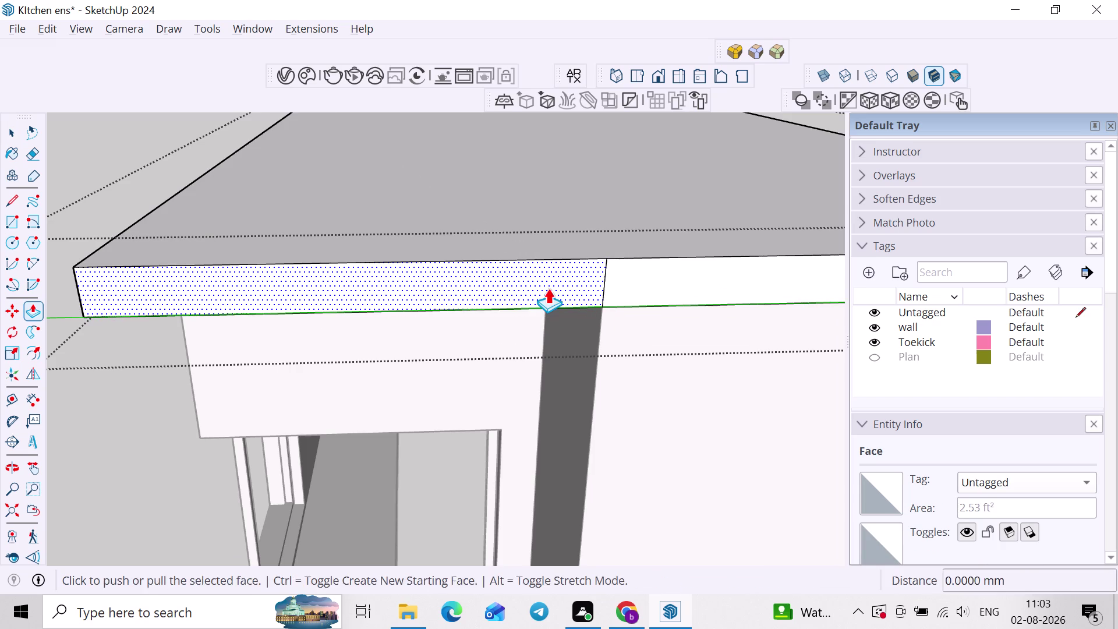
click(392, 355)
scroll(down, 3)
key(space)
click(176, 196)
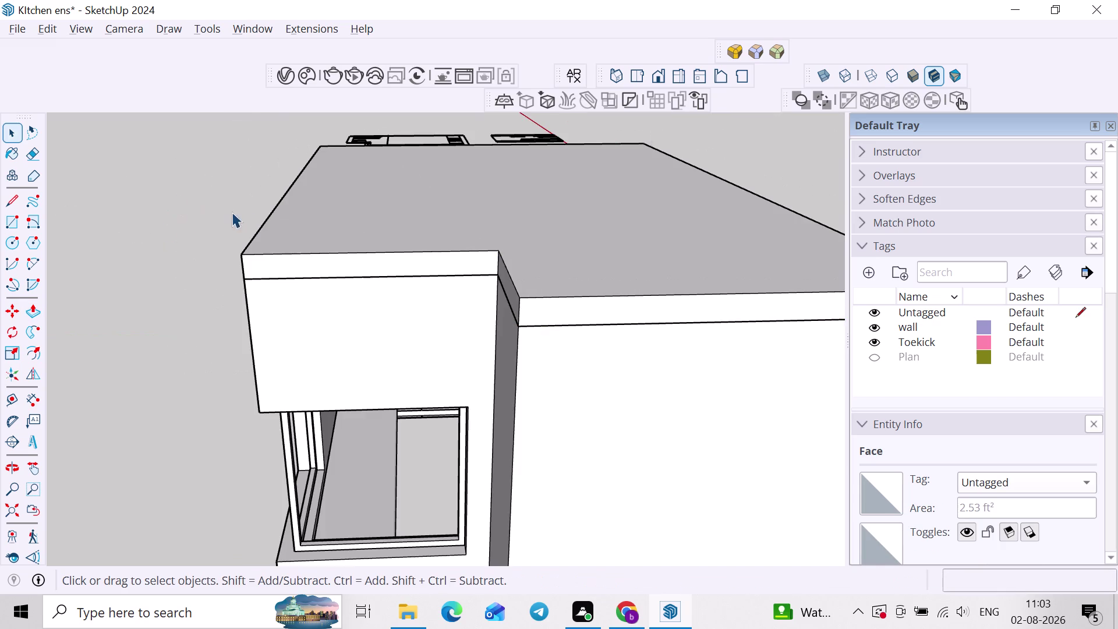
Move the ceiling slab group onto the top wall corner, then clear the selection.
scroll(down, 3)
middle_drag(437, 243, 156, 243)
middle_drag(411, 221, 303, 203)
scroll(up, 3)
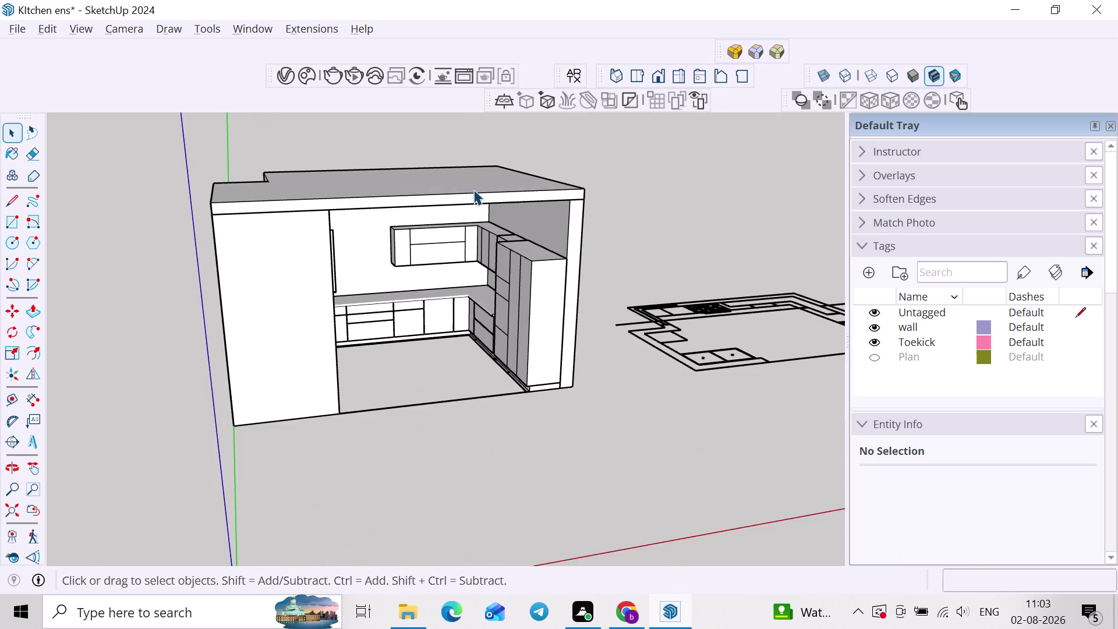
click(473, 189)
key(m)
scroll(up, 3)
click(626, 188)
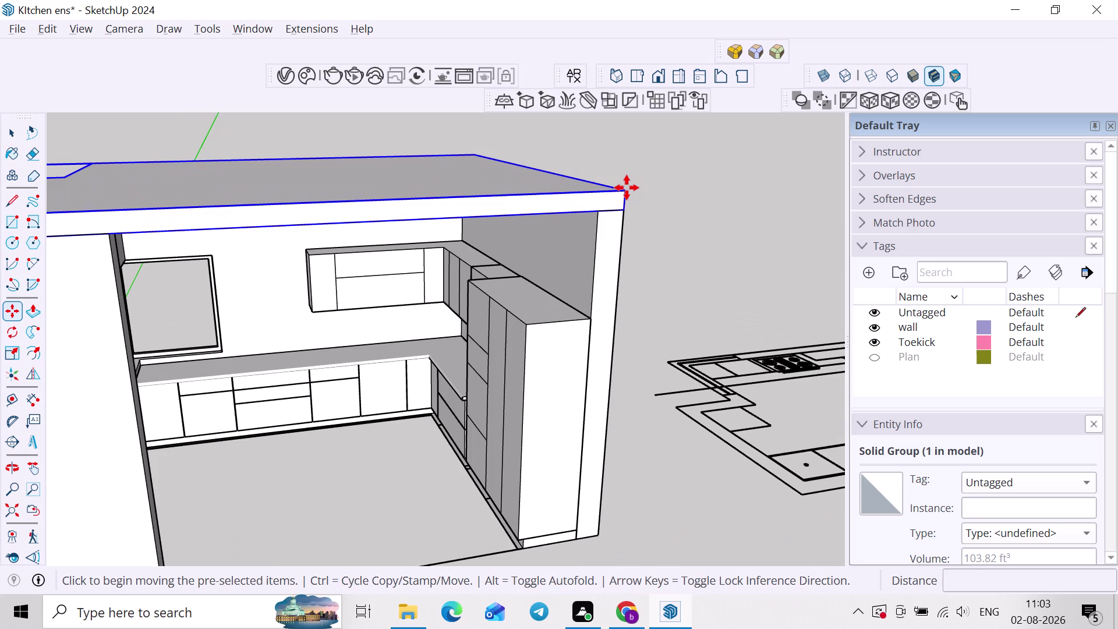
scroll(down, 3)
middle_drag(631, 223, 619, 180)
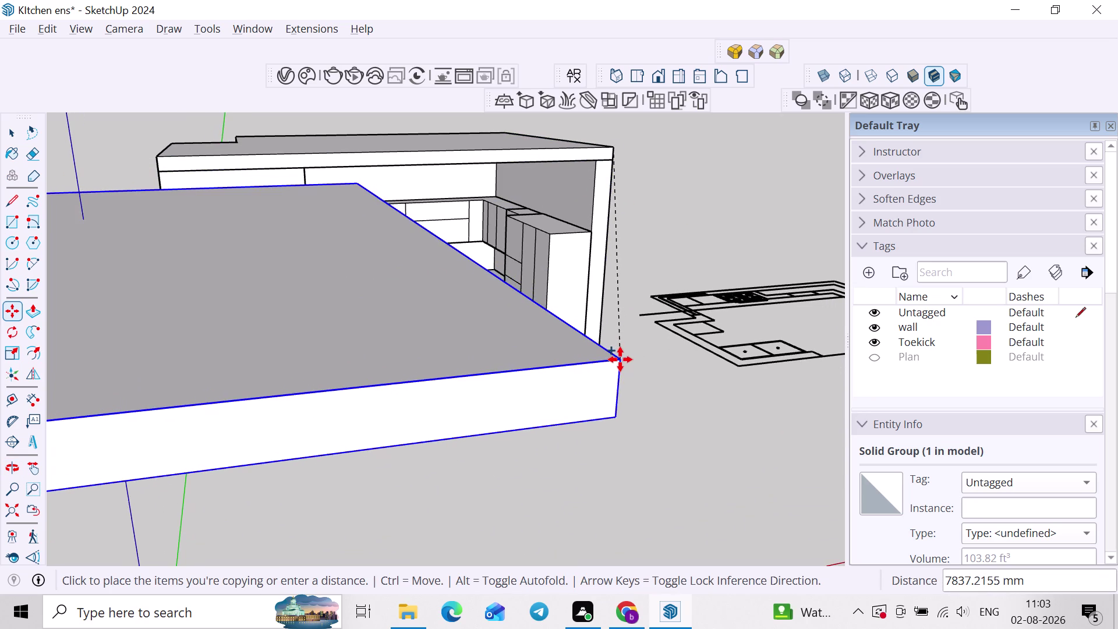
key(Up)
click(597, 384)
key(space)
click(640, 392)
middle_drag(583, 398, 574, 398)
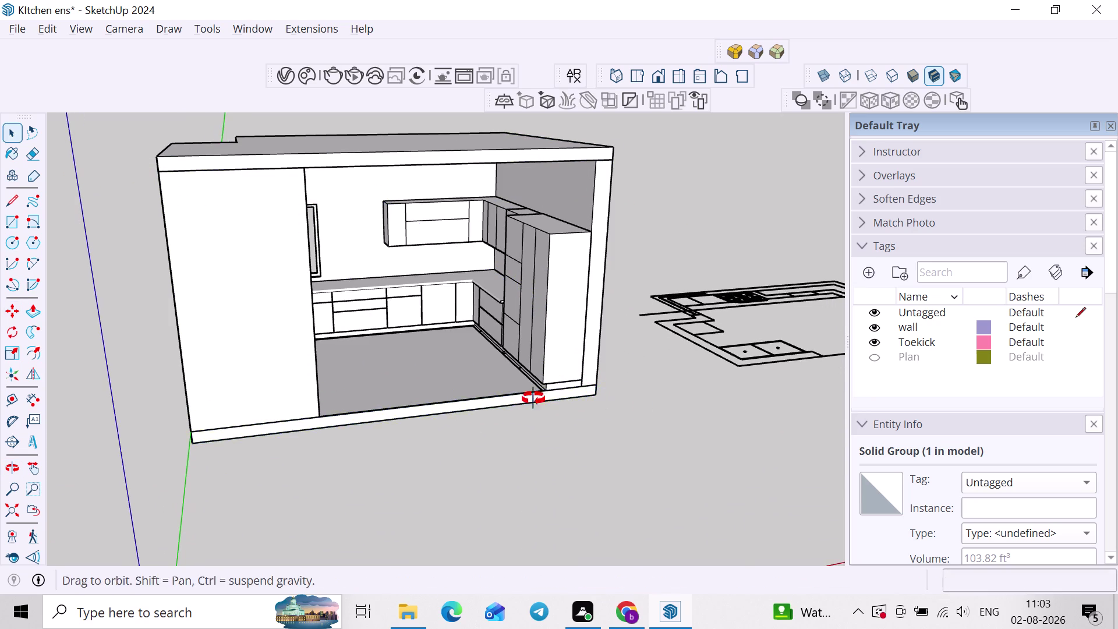
middle_drag(574, 399, 444, 384)
scroll(down, 3)
middle_drag(406, 376, 447, 356)
Orbit and pan into the kitchen interior toward the corner window.
middle_drag(438, 353, 308, 350)
scroll(up, 3)
middle_drag(350, 315, 396, 322)
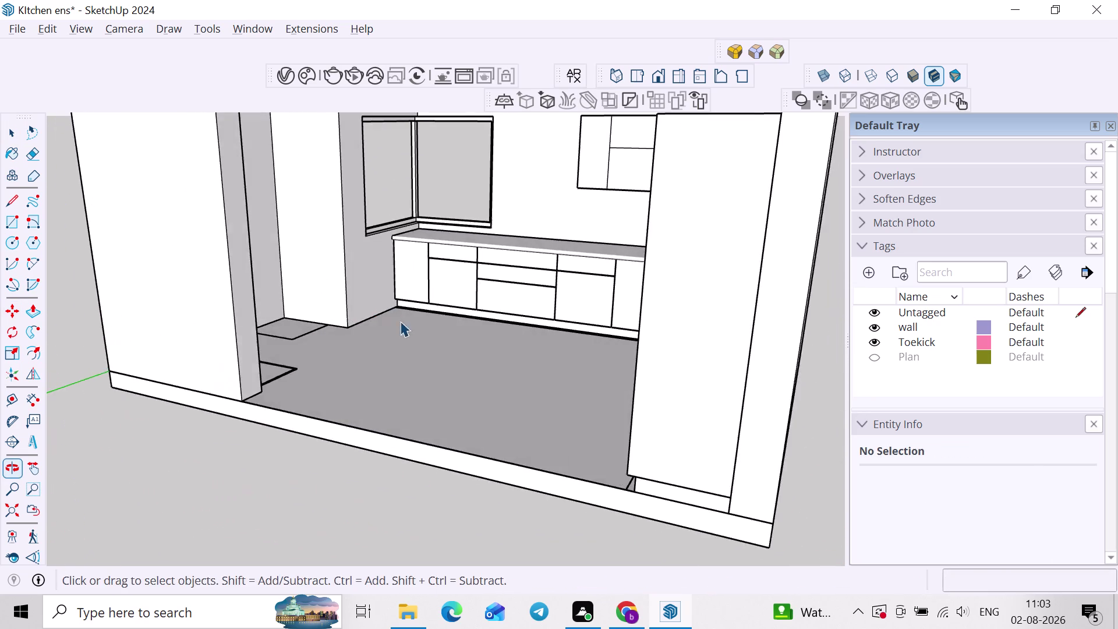
scroll(down, 3)
middle_drag(392, 318, 385, 404)
middle_drag(380, 396, 506, 362)
scroll(up, 3)
middle_drag(436, 287, 283, 291)
scroll(up, 3)
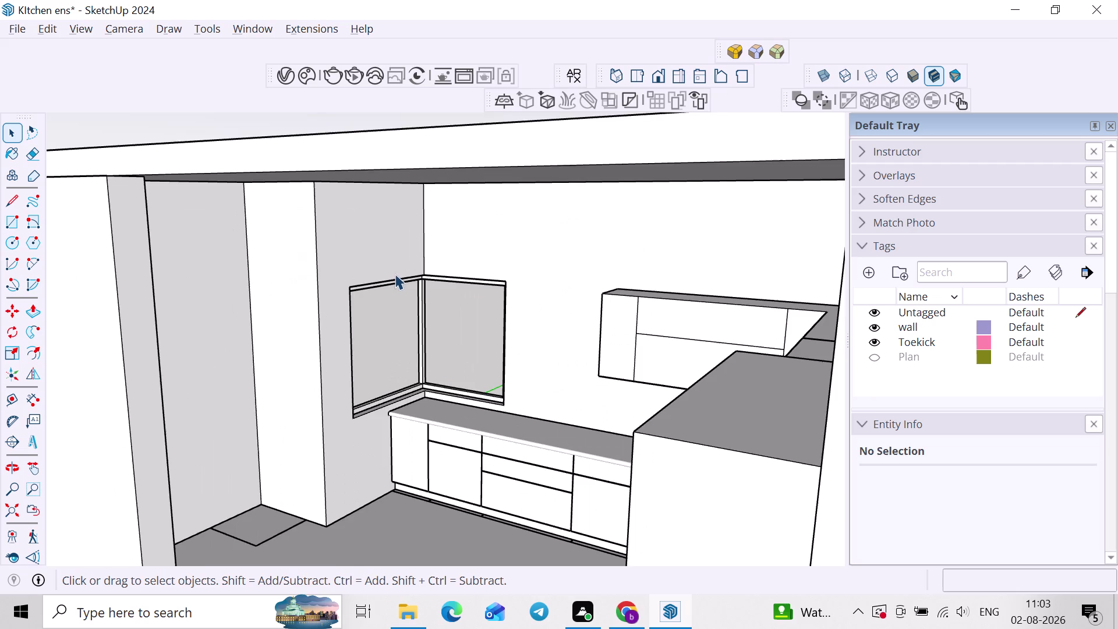
scroll(up, 3)
scroll(down, 3)
click(421, 312)
middle_drag(409, 316, 0, 316)
middle_drag(504, 358, 285, 374)
scroll(up, 3)
Enter the window group for editing, then leave it again.
double_click(676, 306)
middle_drag(643, 334, 540, 344)
scroll(up, 3)
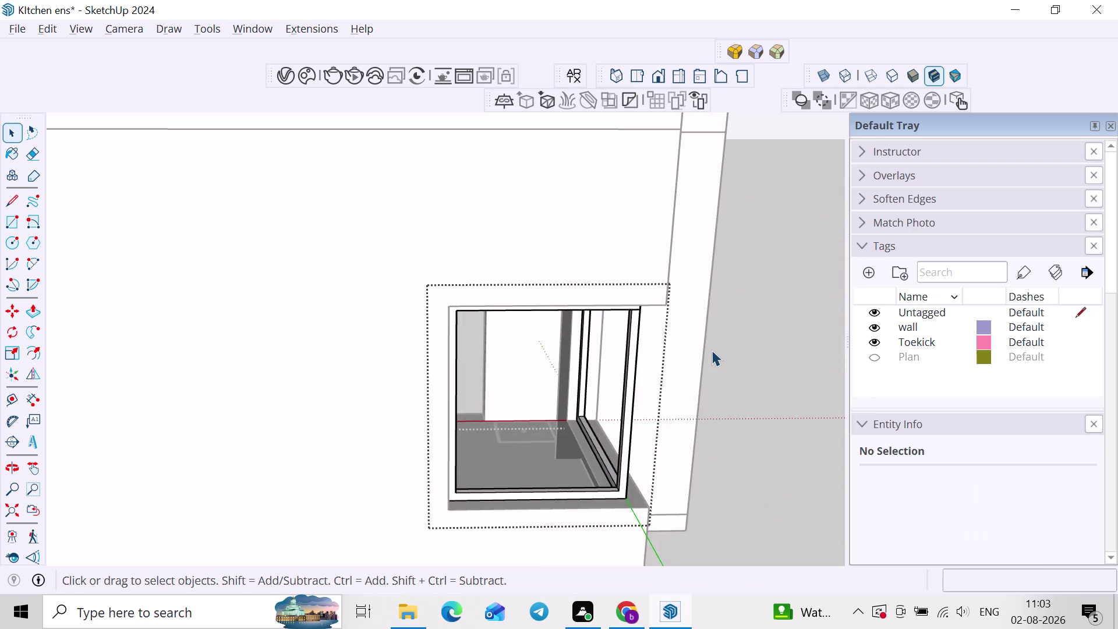
click(708, 351)
scroll(up, 3)
key(e)
scroll(up, 3)
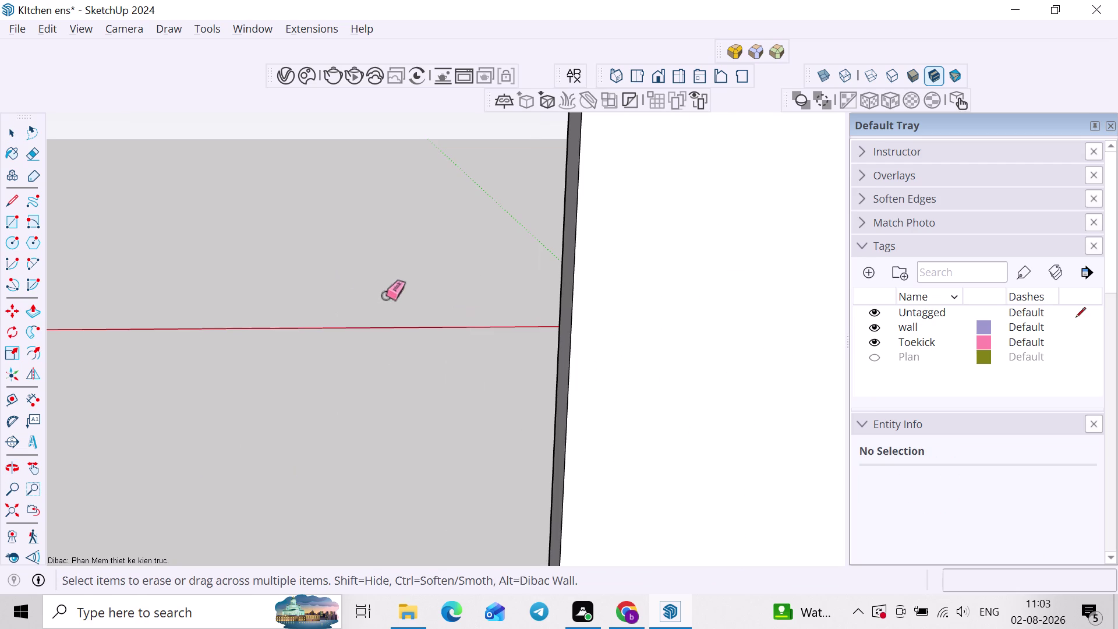
key(r)
scroll(down, 3)
Orbit around the frame, select the window frame group and open its context menu.
middle_drag(384, 280, 319, 280)
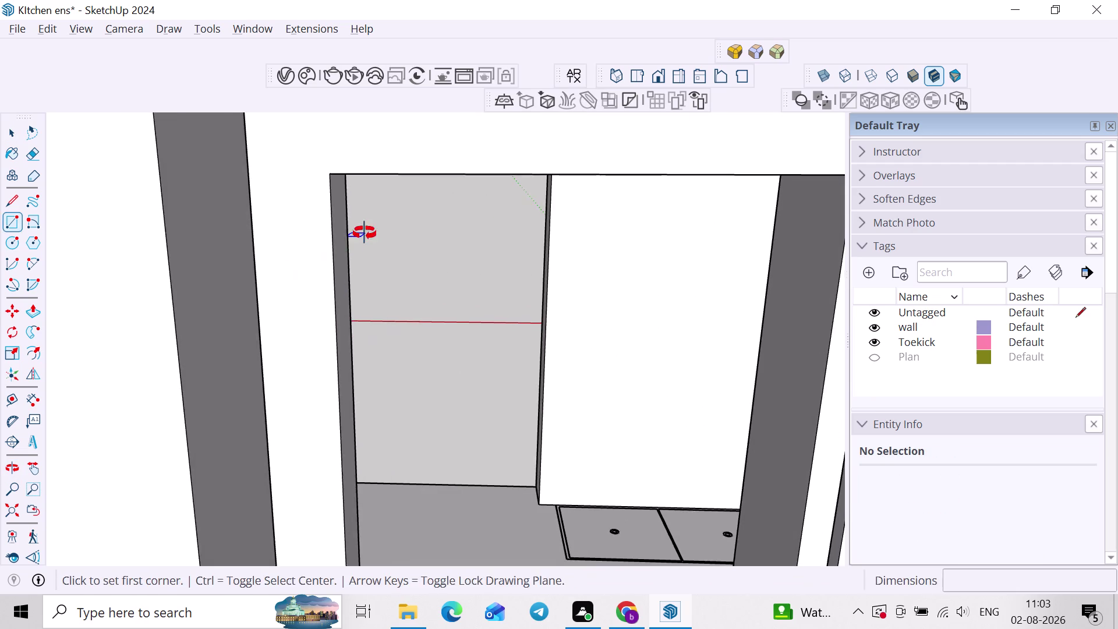
middle_drag(364, 233, 388, 211)
scroll(down, 3)
scroll(down, 3)
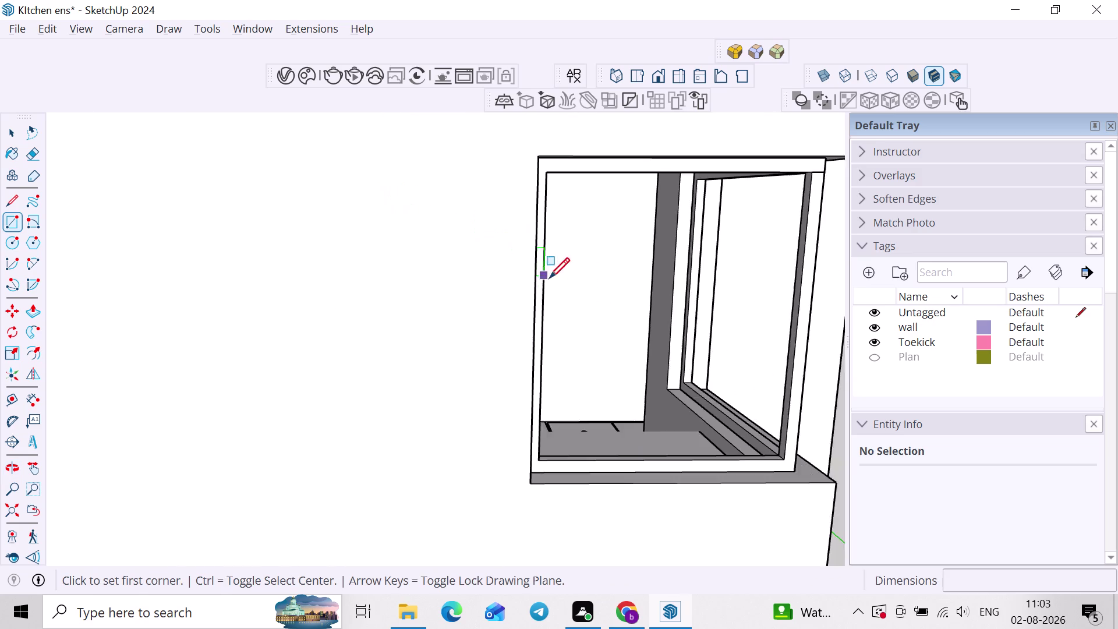
middle_drag(595, 286, 472, 314)
key(space)
click(518, 242)
right_click(517, 242)
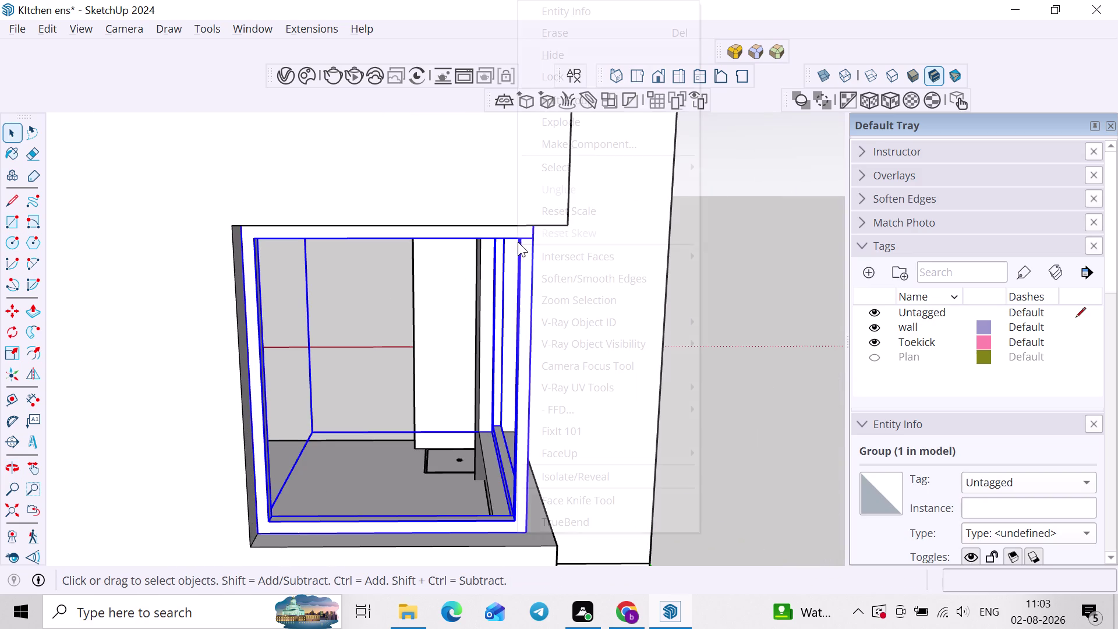
Isolate the window frame so only it is shown.
click(574, 479)
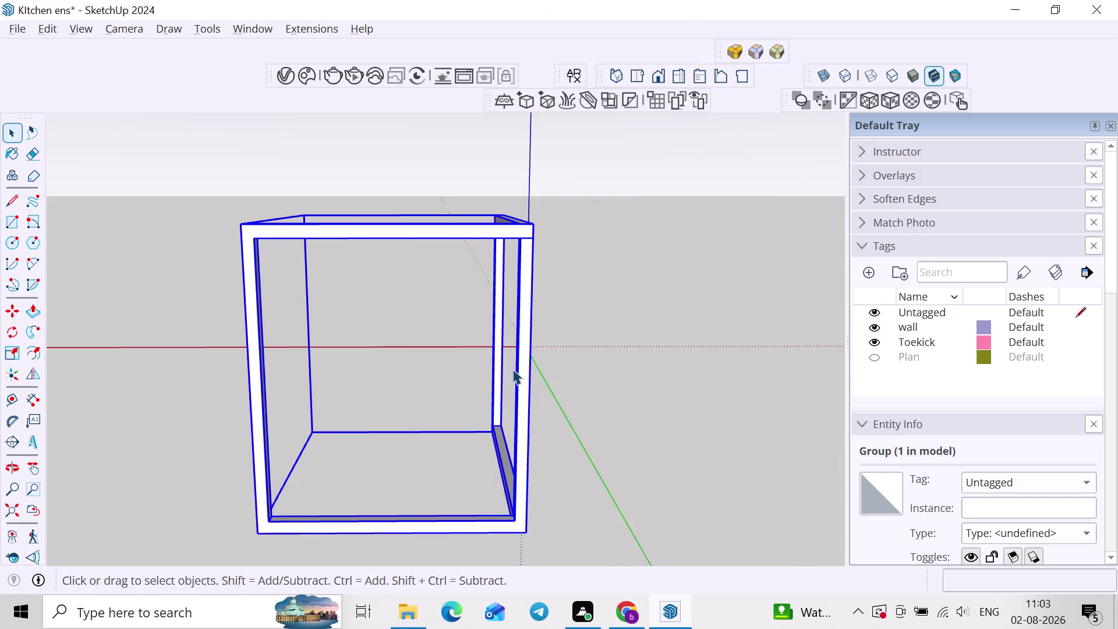
middle_drag(496, 319, 418, 343)
click(590, 338)
scroll(up, 3)
click(482, 264)
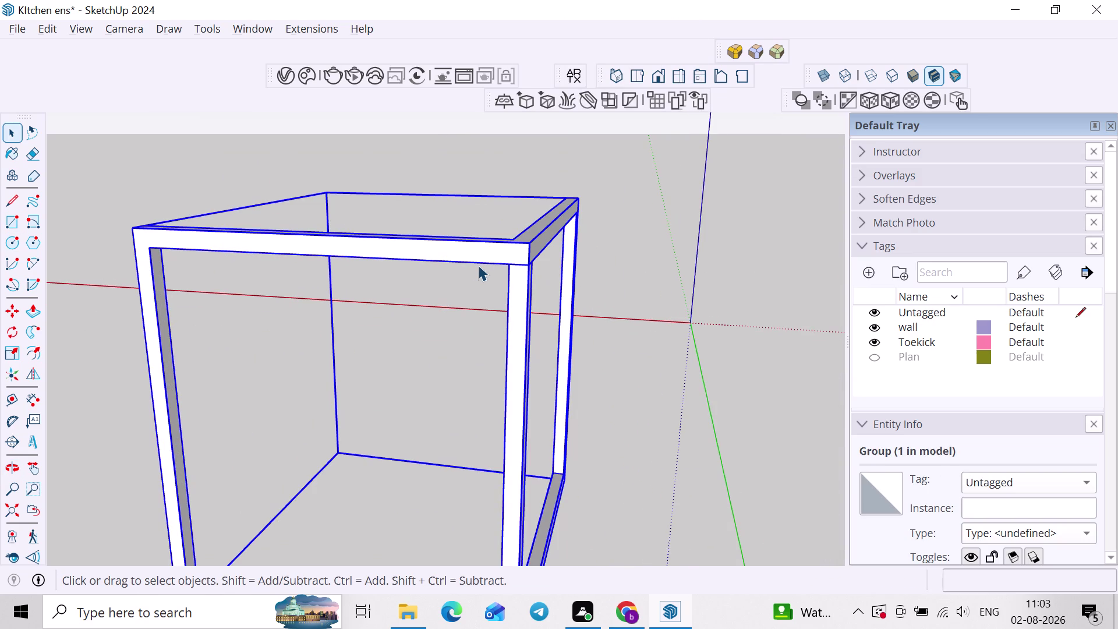
click(466, 259)
Zoom into the frame's inner bottom corner and start a rectangle there.
key(r)
middle_drag(91, 245, 99, 184)
scroll(up, 3)
scroll(down, 3)
scroll(down, 3)
middle_drag(172, 233, 248, 239)
scroll(down, 3)
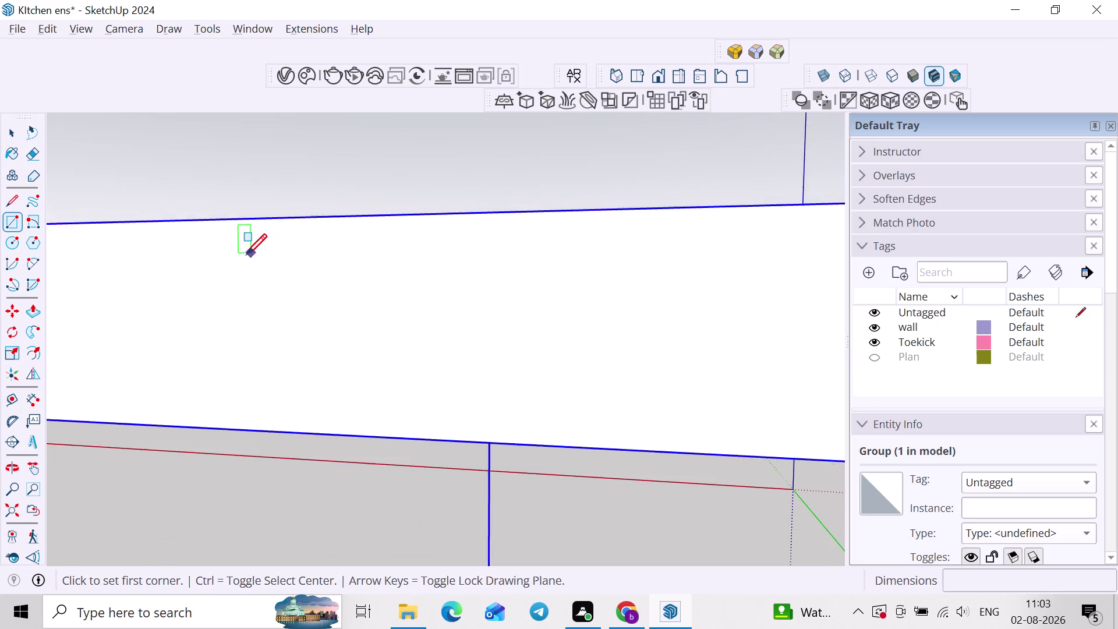
scroll(down, 3)
middle_drag(241, 262, 340, 359)
middle_drag(190, 313, 236, 371)
scroll(up, 3)
scroll(down, 3)
middle_drag(246, 385, 206, 255)
middle_drag(211, 410, 171, 146)
middle_drag(182, 338, 201, 160)
scroll(down, 3)
middle_drag(235, 455, 184, 262)
scroll(up, 3)
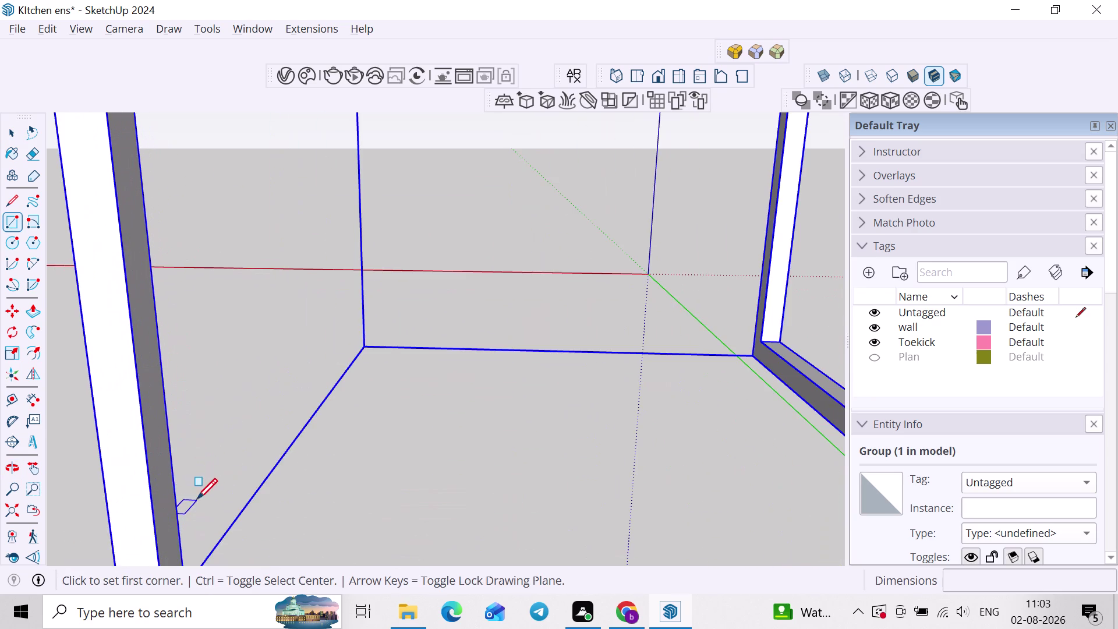
middle_drag(193, 497, 192, 357)
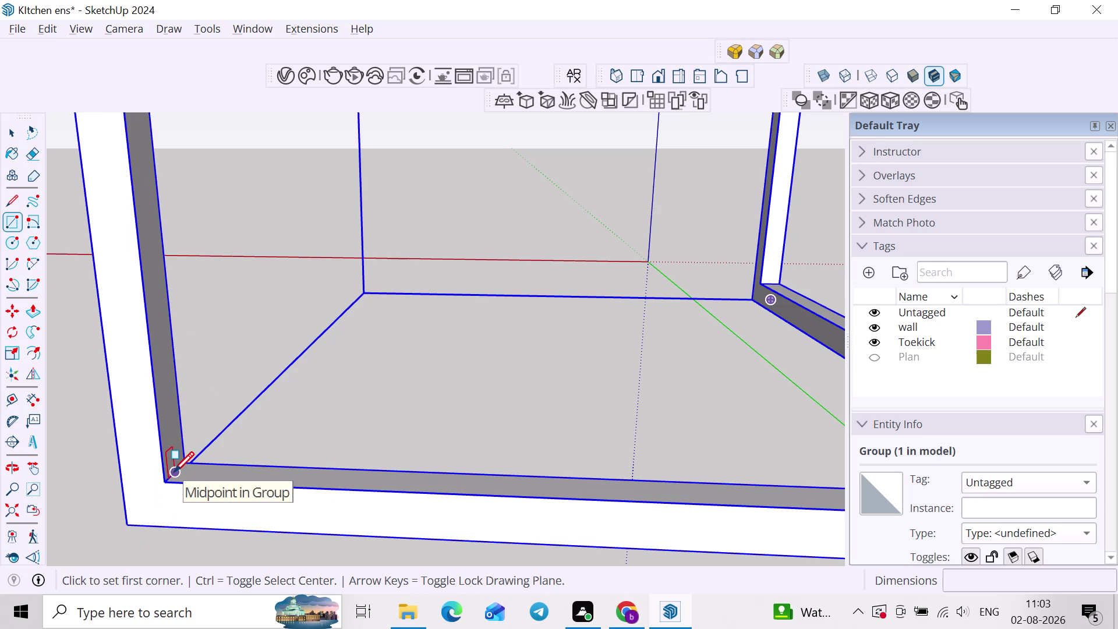
scroll(up, 3)
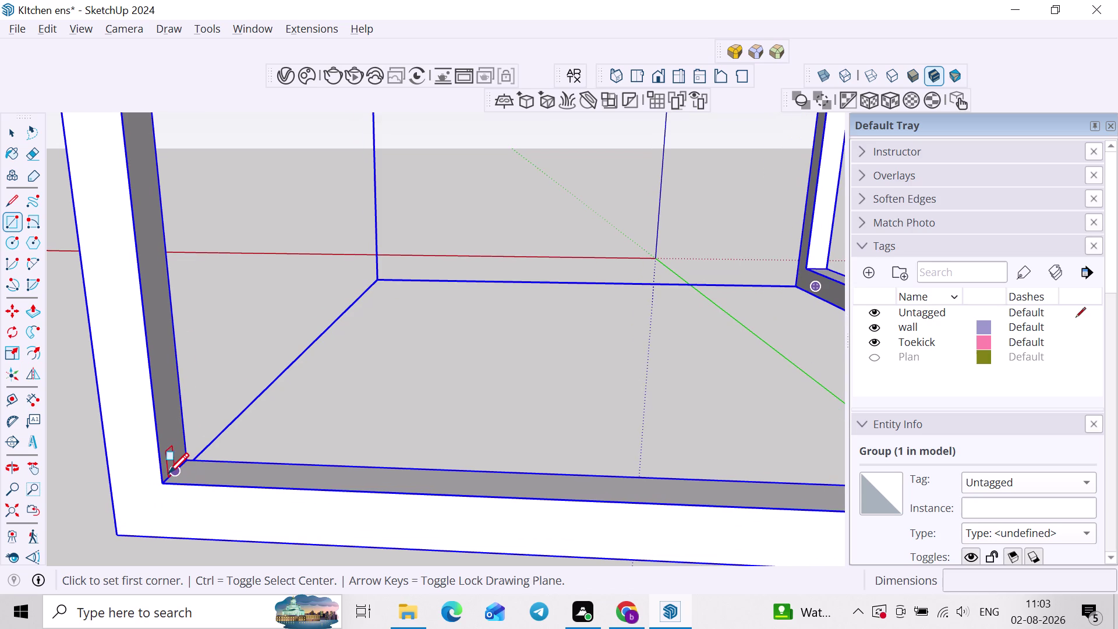
click(168, 473)
Finish the rectangle at the opposite inner corner, creating the pane face.
key(Left)
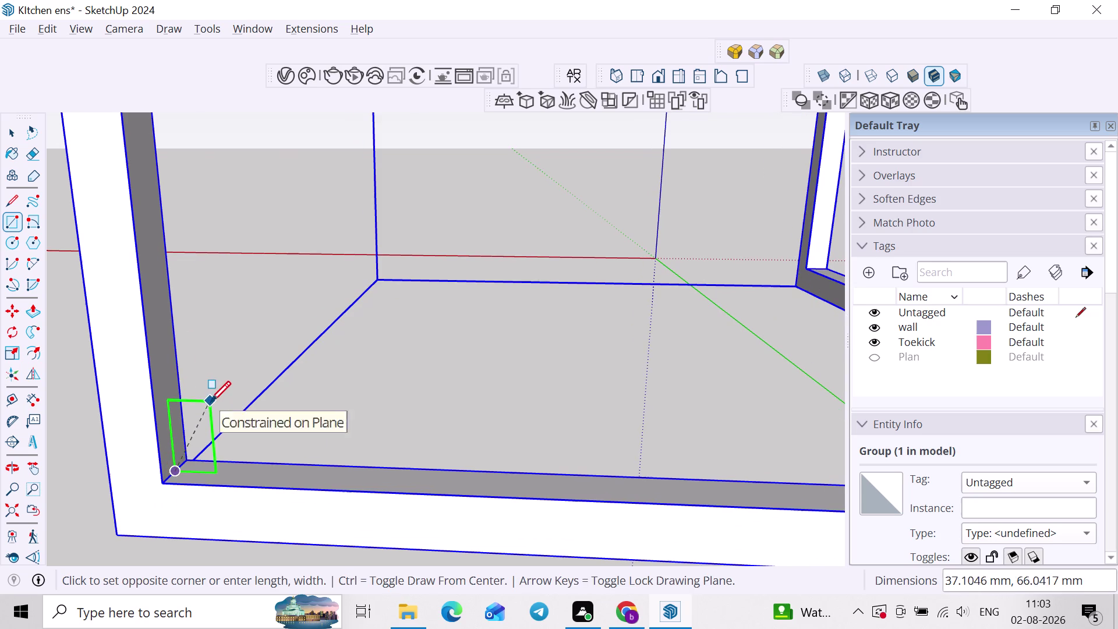
scroll(down, 3)
middle_drag(389, 317, 368, 357)
scroll(up, 3)
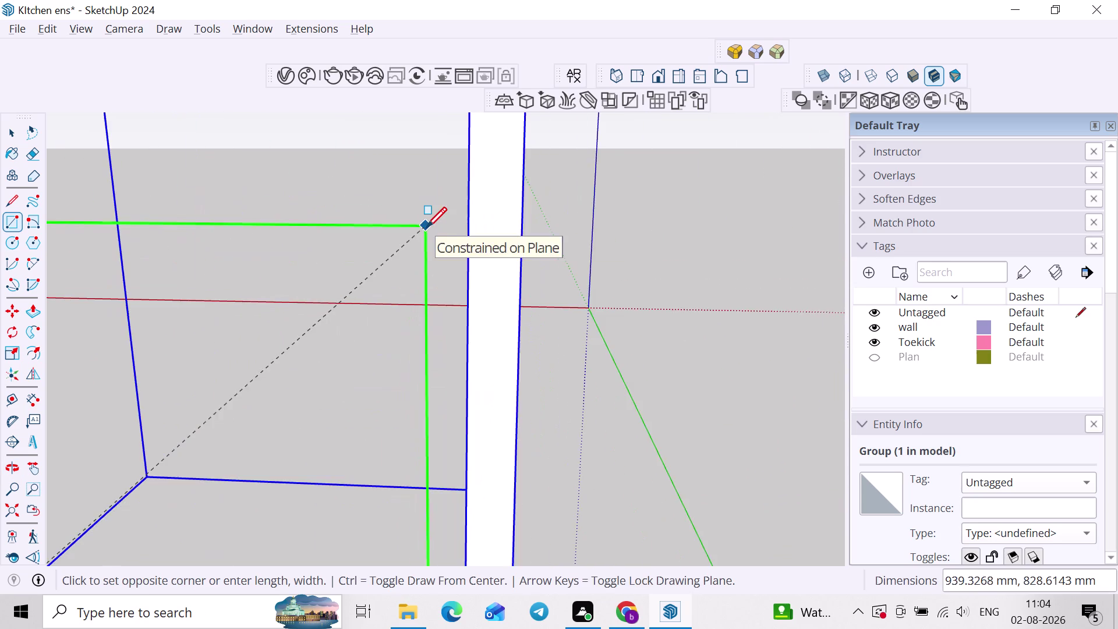
scroll(down, 3)
middle_drag(429, 222, 425, 285)
middle_drag(433, 285, 489, 263)
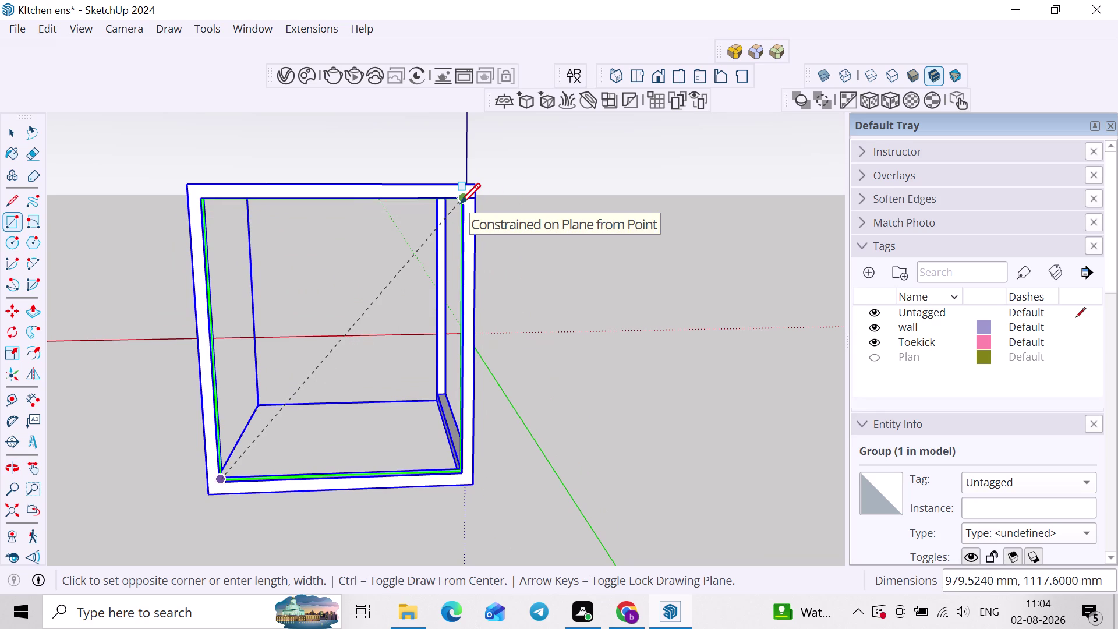
click(463, 201)
key(space)
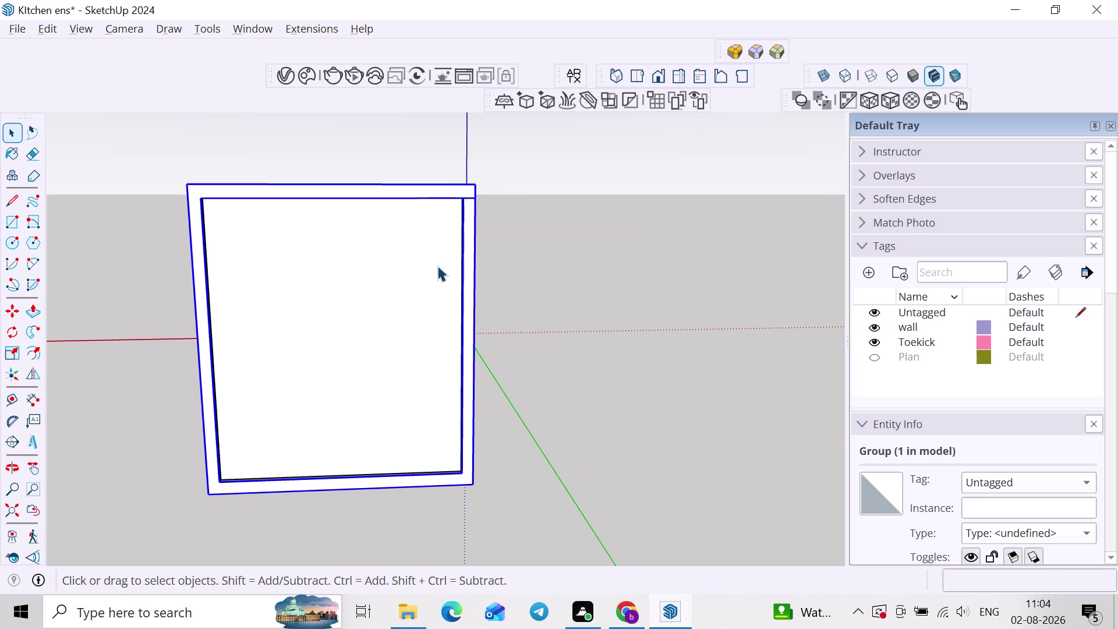
Select the filler face and begin a Push/Pull, entering a distance in mm.
double_click(437, 265)
right_click(437, 266)
click(493, 171)
double_click(403, 319)
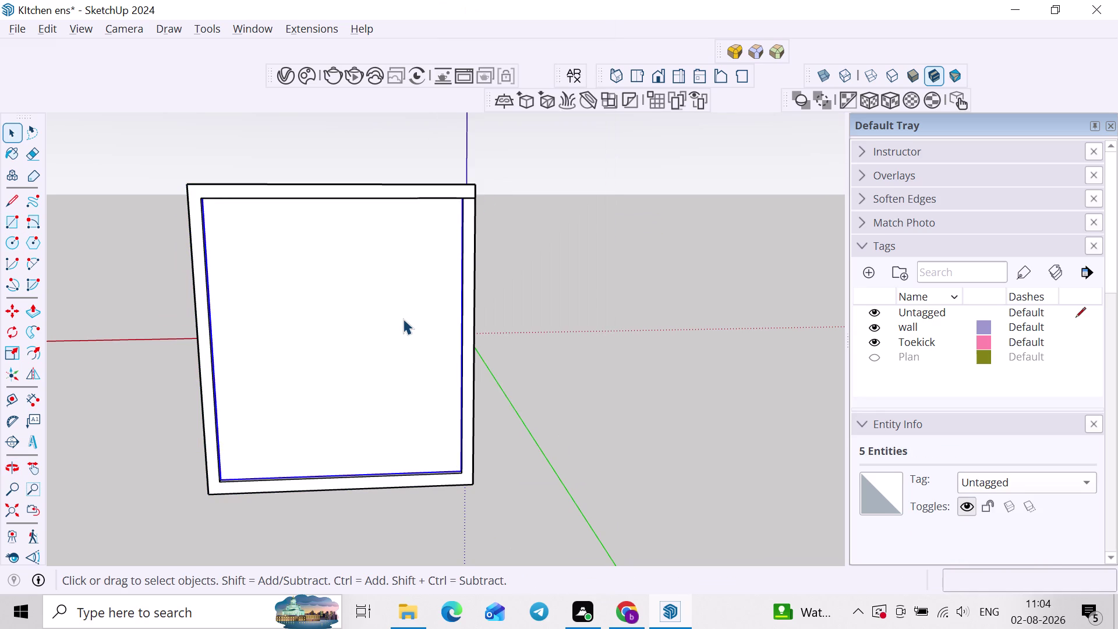
key(p)
click(399, 313)
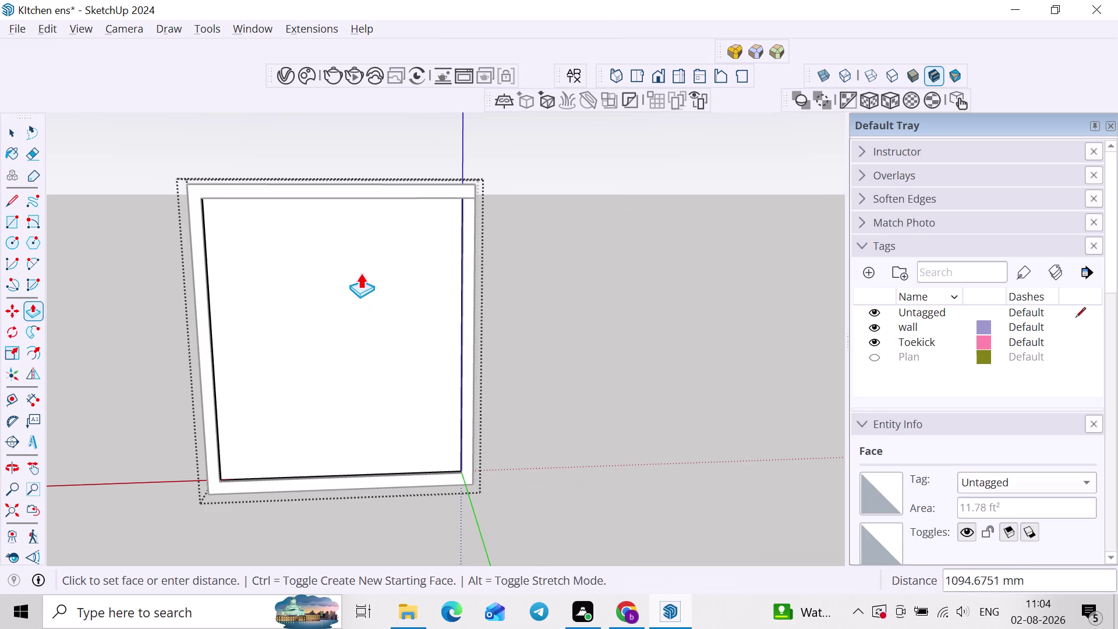
key(8)
key(comma)
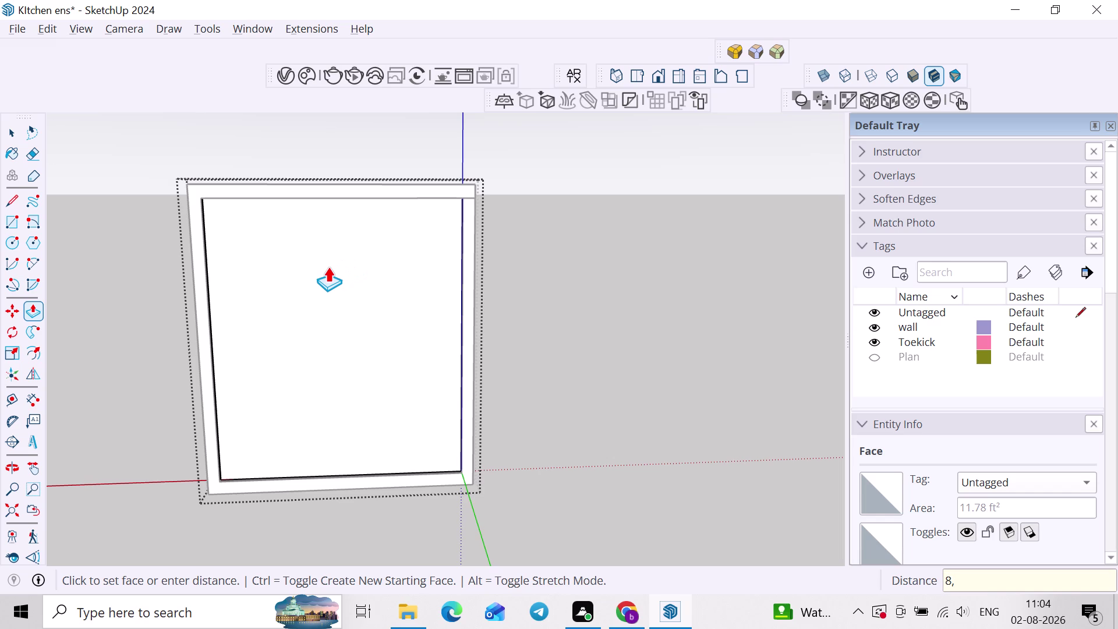
key(backslash)
key(BackSpace)
key(BackSpace)
text(mm)
Push the block back 88 mm until it disappears, then deselect.
scroll(down, 3)
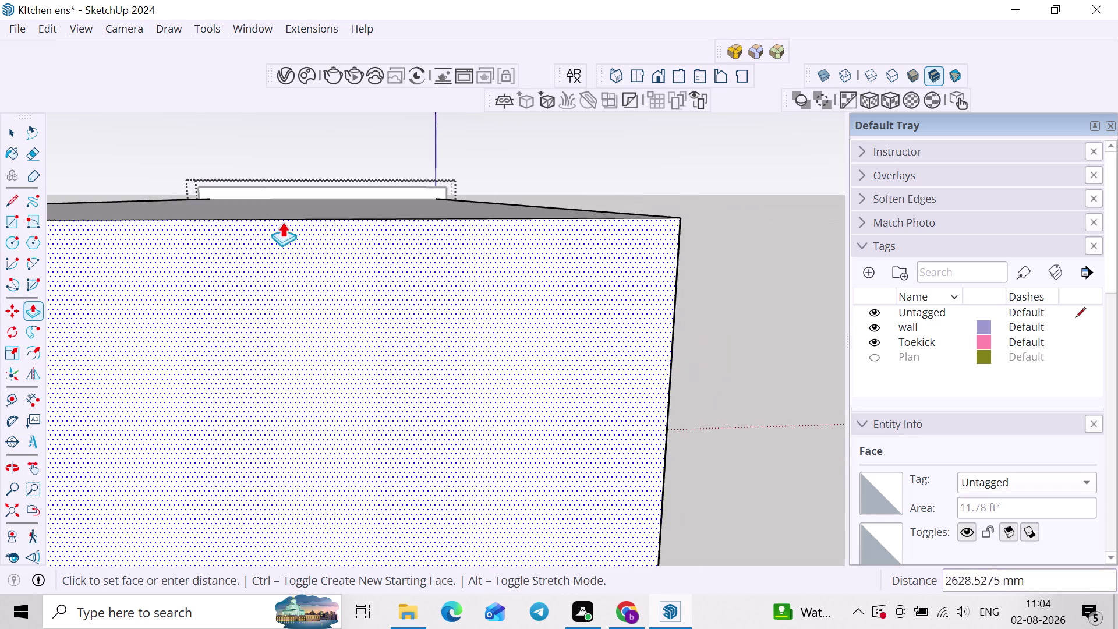
scroll(down, 3)
middle_drag(295, 217, 32, 375)
scroll(down, 3)
middle_drag(442, 236, 30, 525)
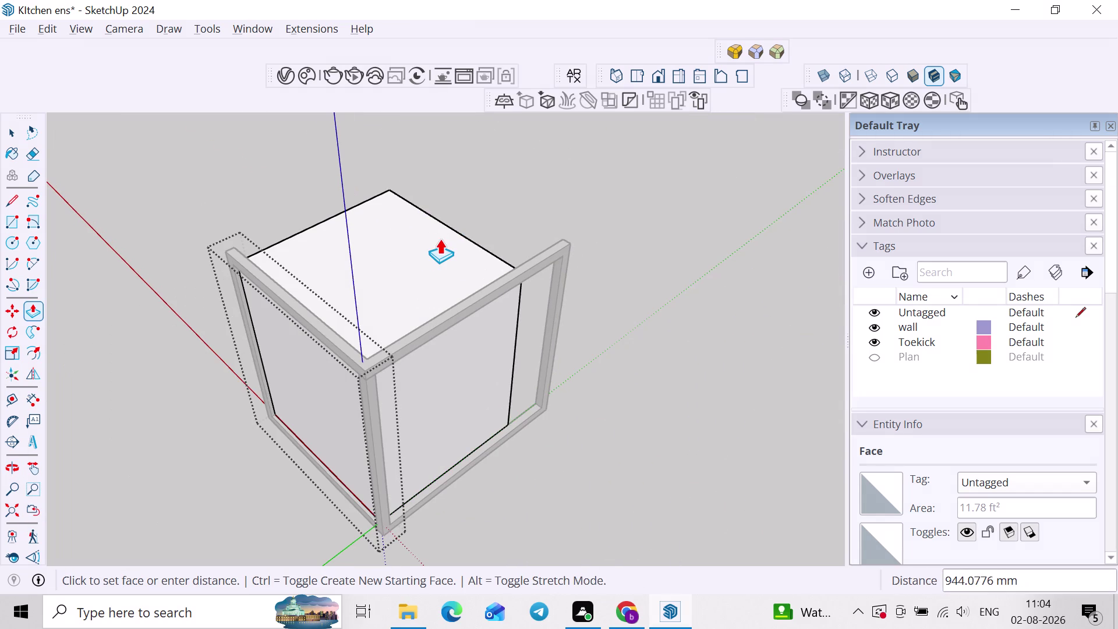
key(8)
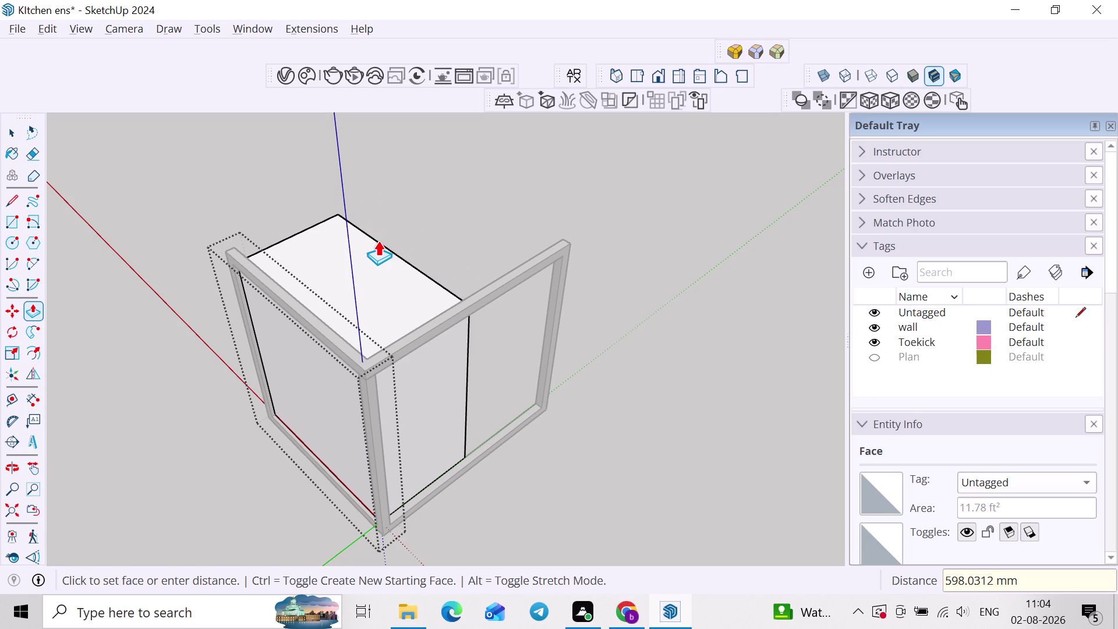
key(8)
text(mm)
key(Return)
key(space)
click(423, 254)
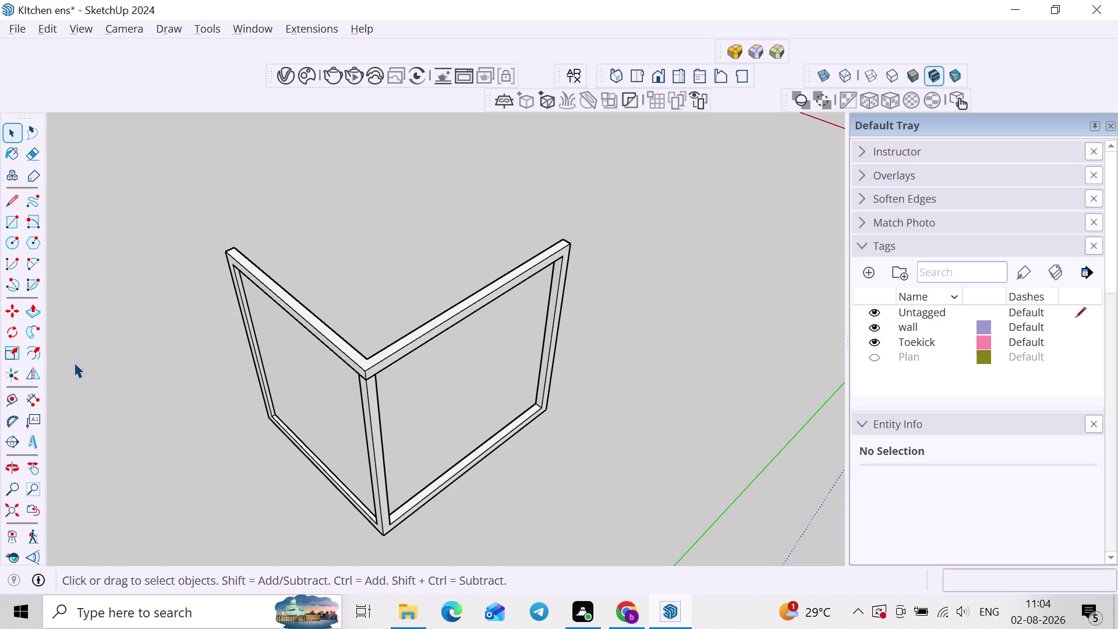
Orbit into the frame opening and start a rectangle at its bottom inner corner.
middle_drag(99, 346, 41, 377)
scroll(up, 3)
scroll(down, 3)
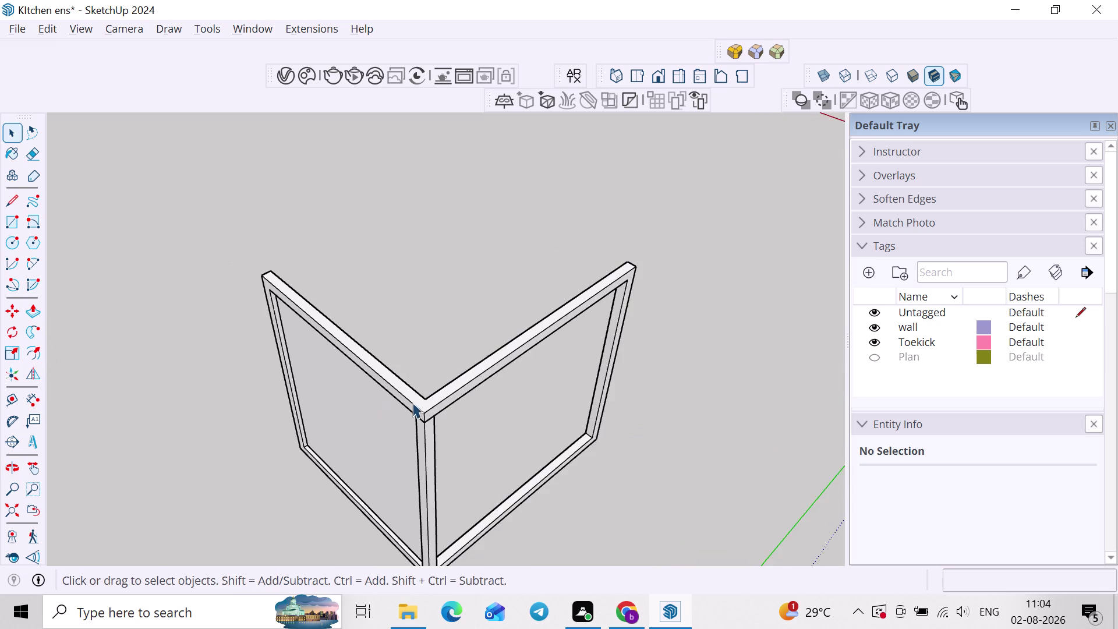
middle_drag(395, 382, 362, 321)
key(r)
scroll(up, 3)
middle_drag(521, 445, 459, 430)
middle_drag(441, 465, 454, 366)
middle_drag(469, 420, 378, 431)
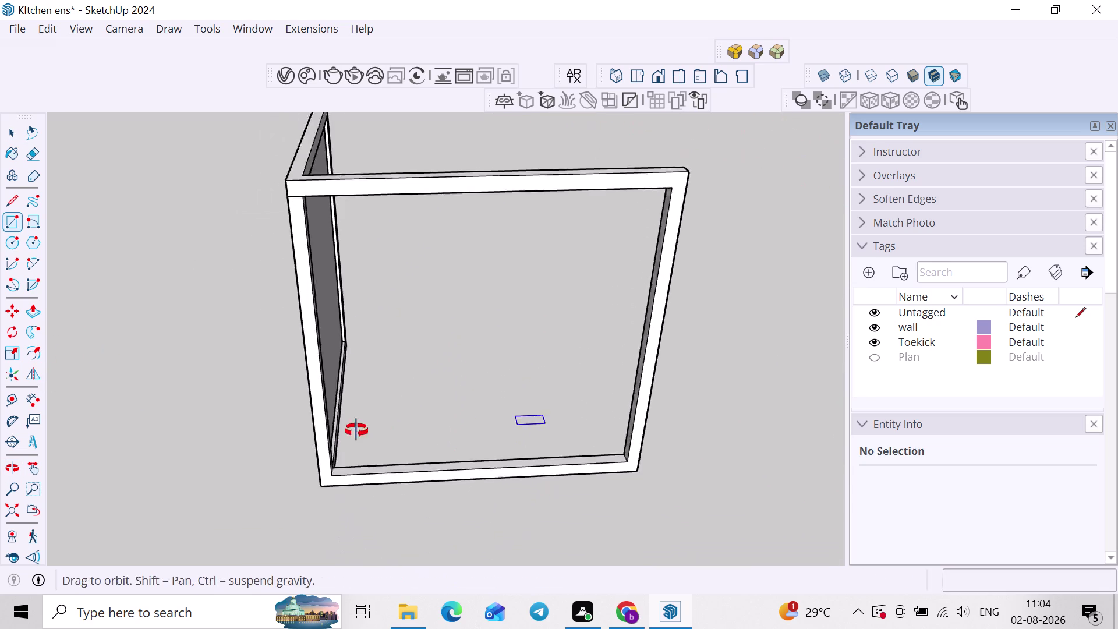
middle_drag(378, 431, 352, 430)
scroll(up, 3)
scroll(up, 3)
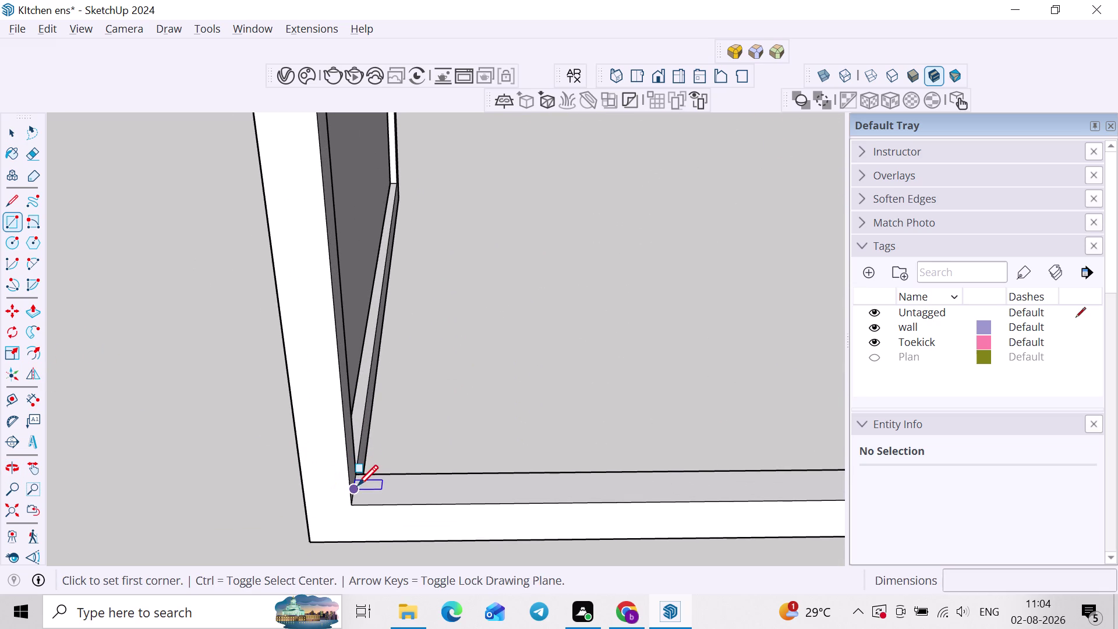
middle_drag(342, 483, 307, 480)
scroll(up, 3)
click(346, 477)
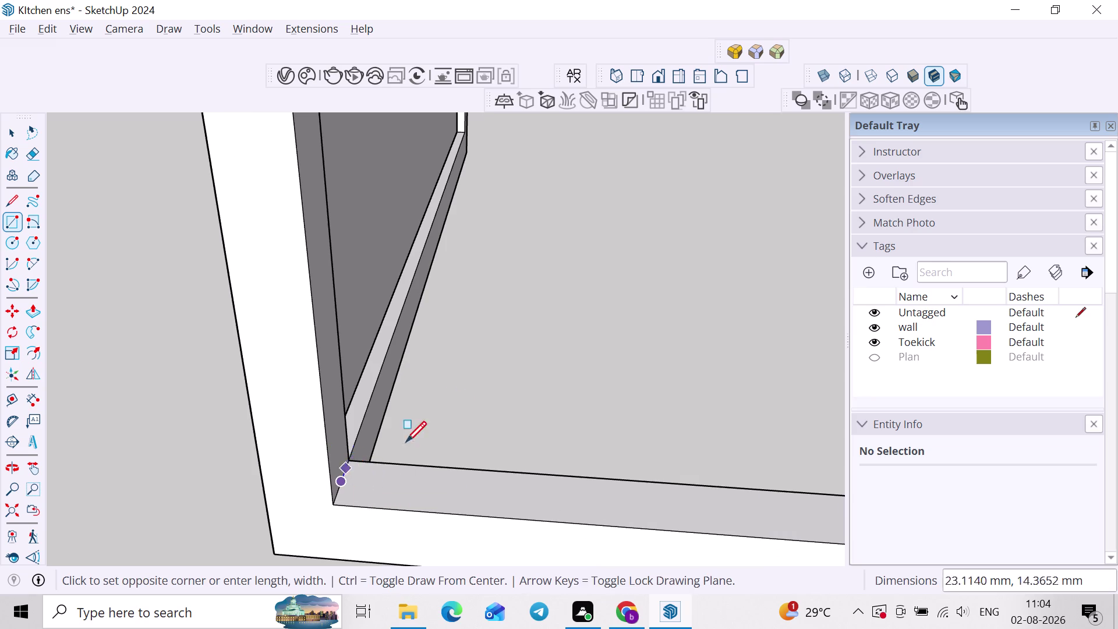
Complete the rectangle across the frame opening to form a flat pane.
scroll(down, 3)
key(Left)
key(Right)
scroll(down, 3)
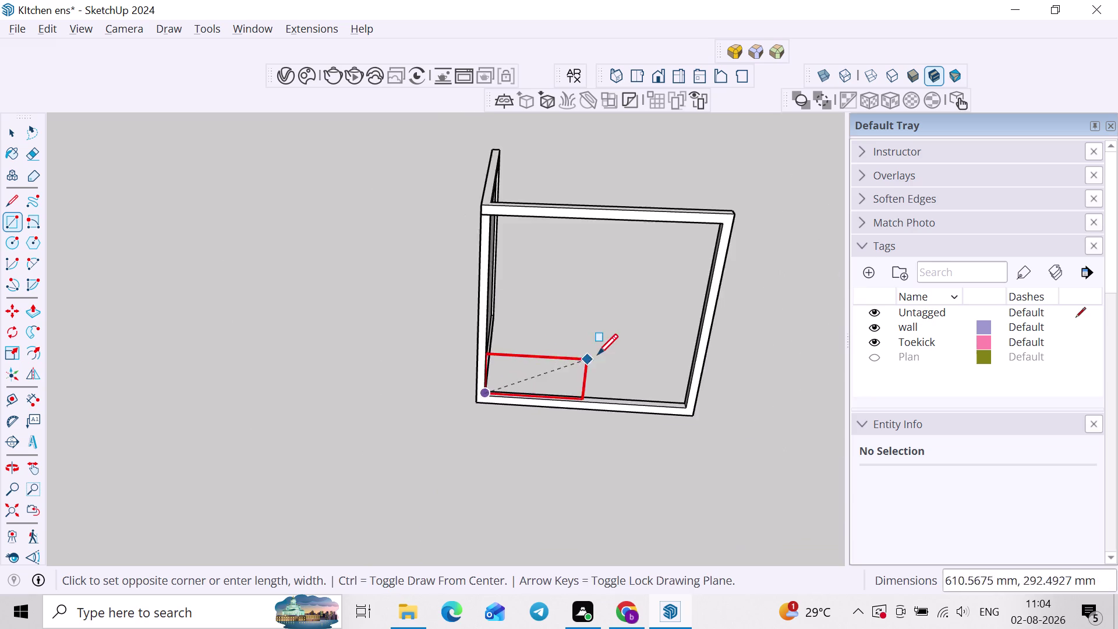
middle_drag(597, 354, 512, 398)
scroll(up, 3)
click(688, 205)
key(space)
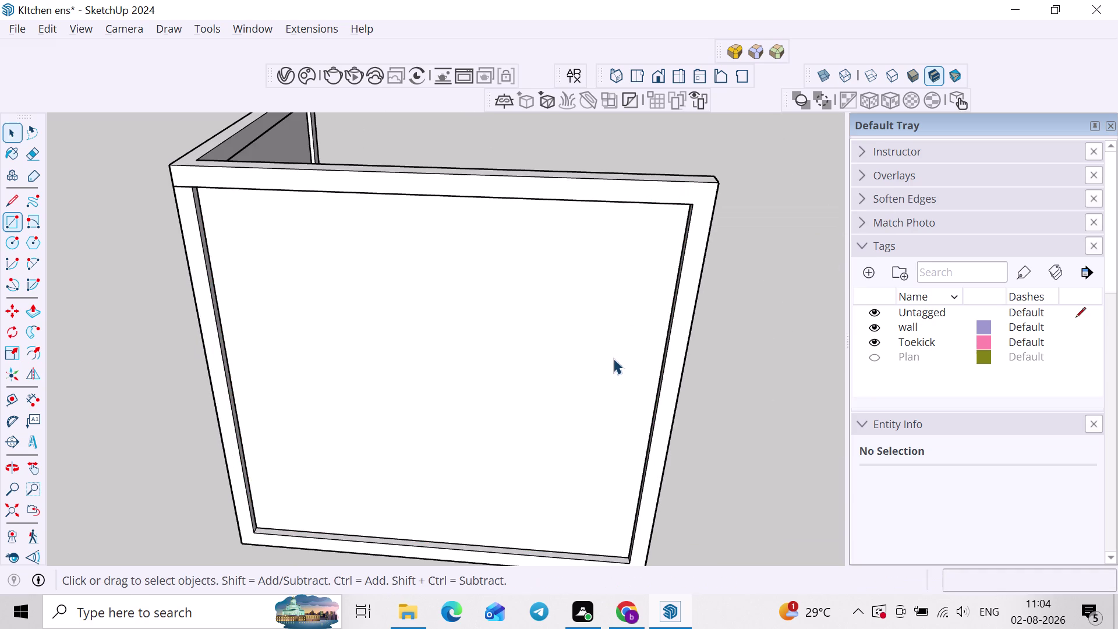
Select the pane with its edges, try Push/Pull, then clear the selection.
double_click(605, 363)
right_click(596, 363)
click(648, 176)
double_click(576, 326)
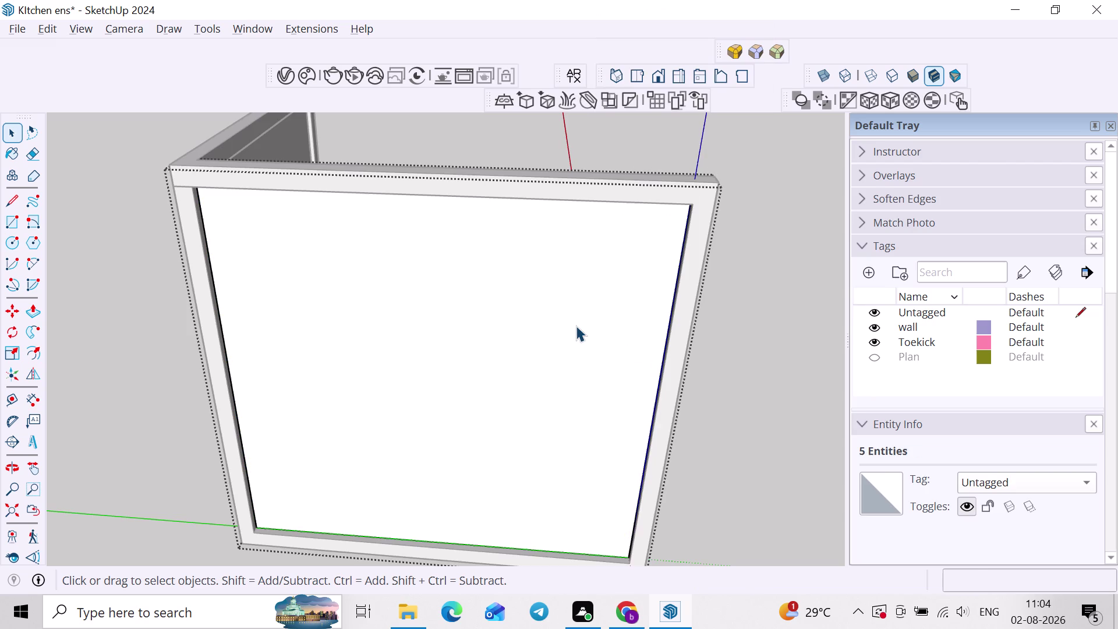
key(p)
double_click(576, 323)
key(space)
scroll(down, 3)
click(697, 317)
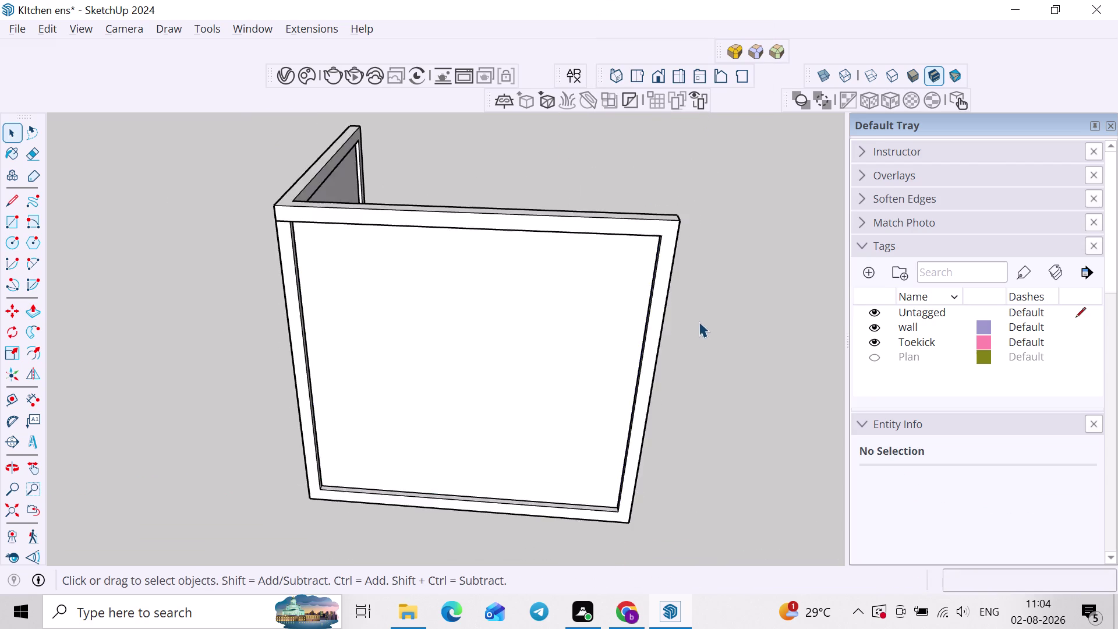
Select the window frame and Make Group to turn it into one solid.
scroll(down, 3)
middle_drag(687, 357, 377, 395)
middle_drag(643, 385, 464, 389)
scroll(down, 3)
click(544, 368)
right_click(545, 367)
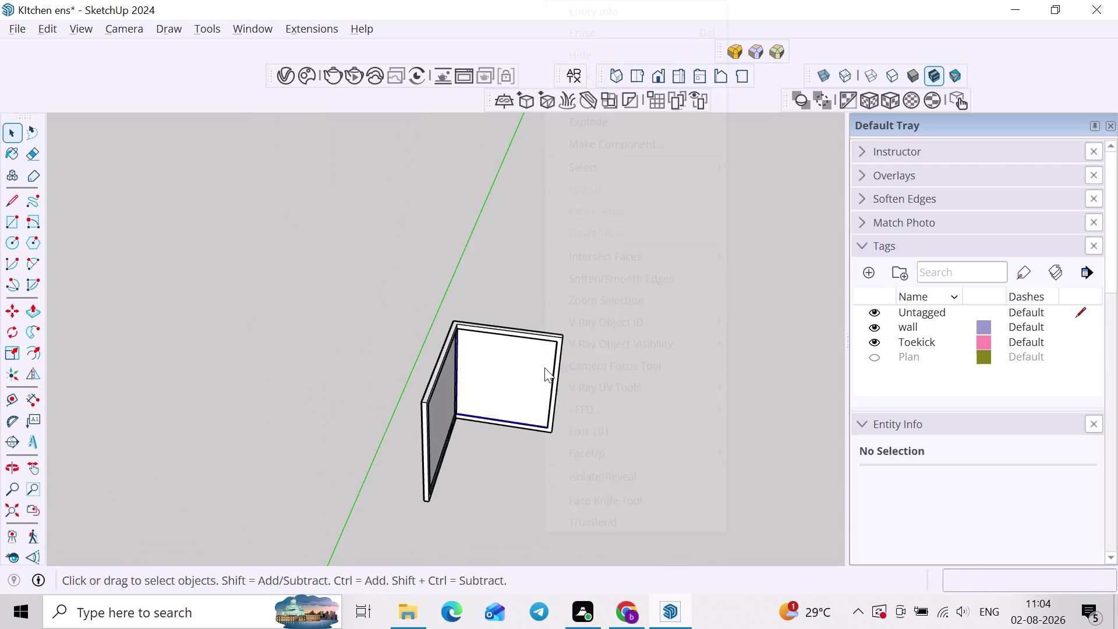
click(630, 476)
scroll(down, 3)
scroll(up, 3)
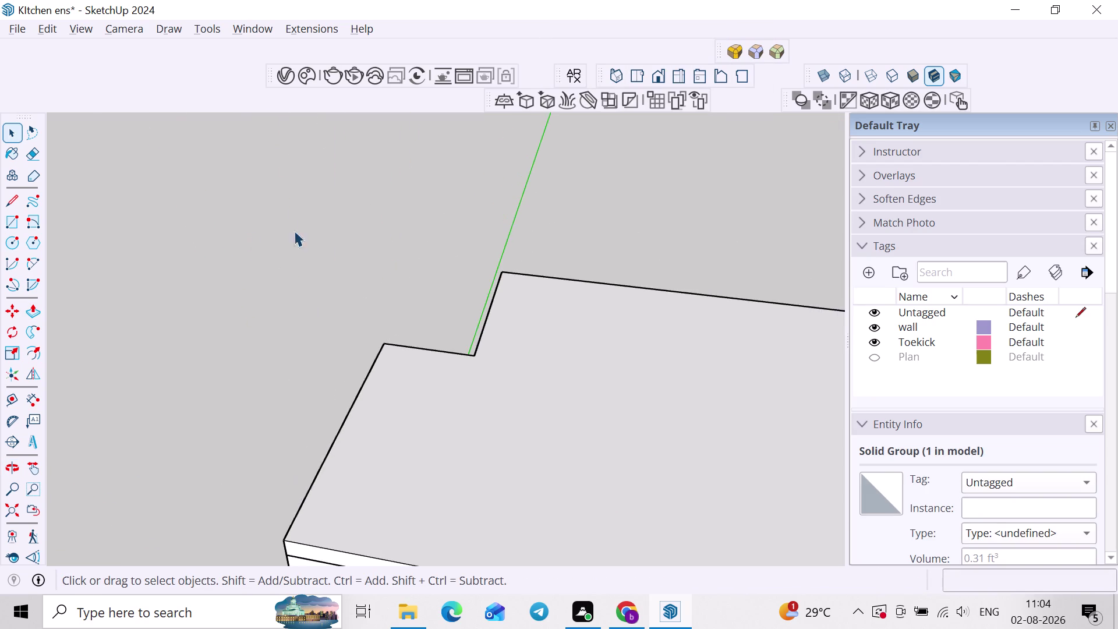
click(340, 246)
middle_drag(372, 332, 627, 274)
middle_drag(437, 354, 697, 323)
scroll(up, 3)
middle_drag(426, 355, 642, 356)
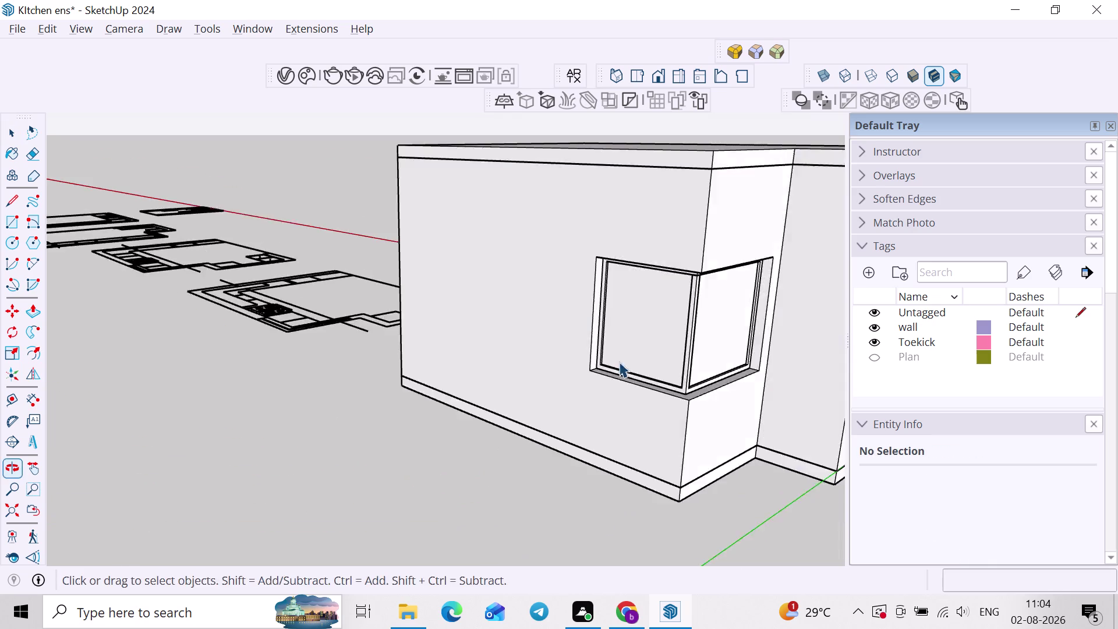
scroll(down, 3)
middle_drag(712, 368, 464, 446)
middle_drag(524, 425, 13, 372)
middle_drag(403, 430, 323, 430)
scroll(up, 3)
middle_drag(470, 363, 342, 403)
scroll(up, 3)
middle_drag(377, 390, 431, 376)
scroll(down, 3)
middle_drag(534, 416, 458, 422)
middle_drag(469, 444, 520, 453)
scroll(up, 3)
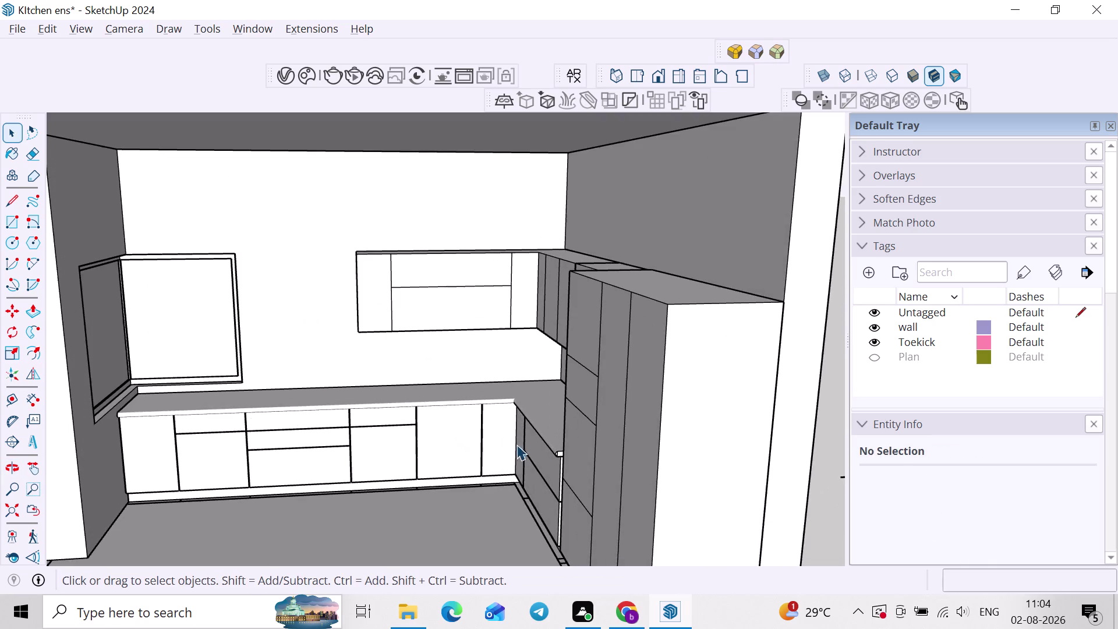
scroll(down, 3)
middle_drag(483, 445, 342, 437)
scroll(up, 3)
middle_drag(227, 396, 254, 396)
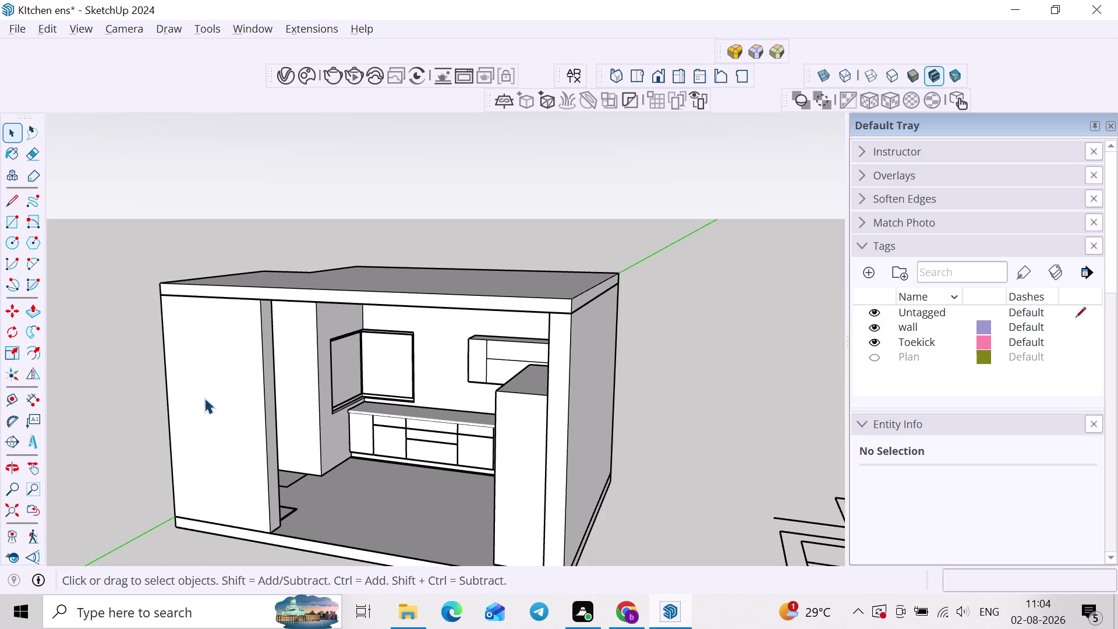
middle_drag(317, 383, 332, 373)
double_click(267, 329)
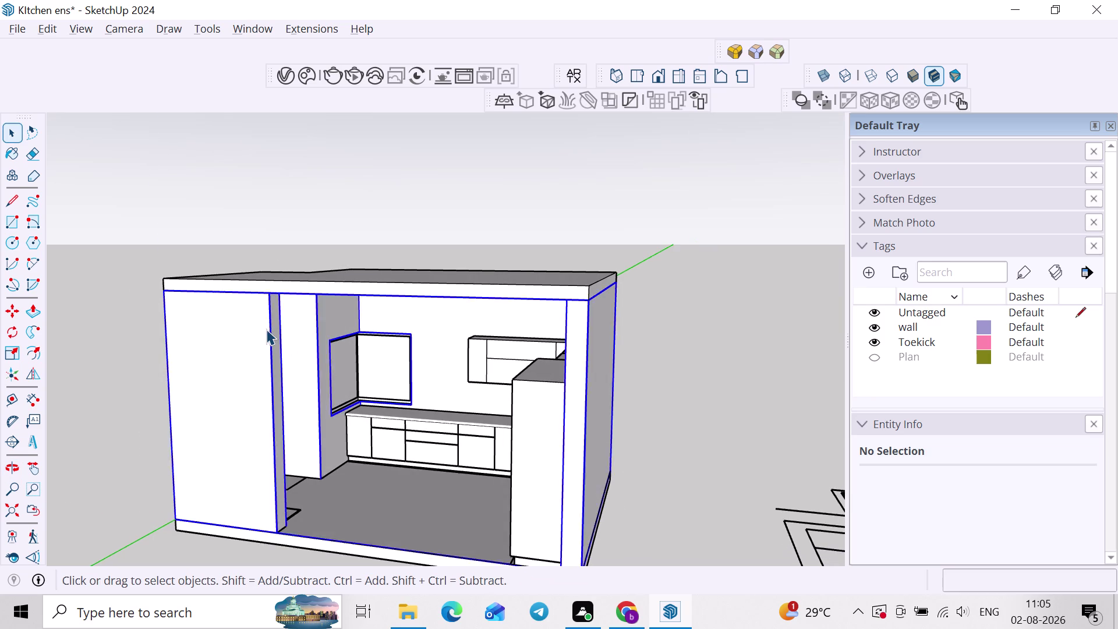
scroll(up, 3)
middle_drag(267, 329, 223, 299)
scroll(up, 3)
middle_click(250, 293)
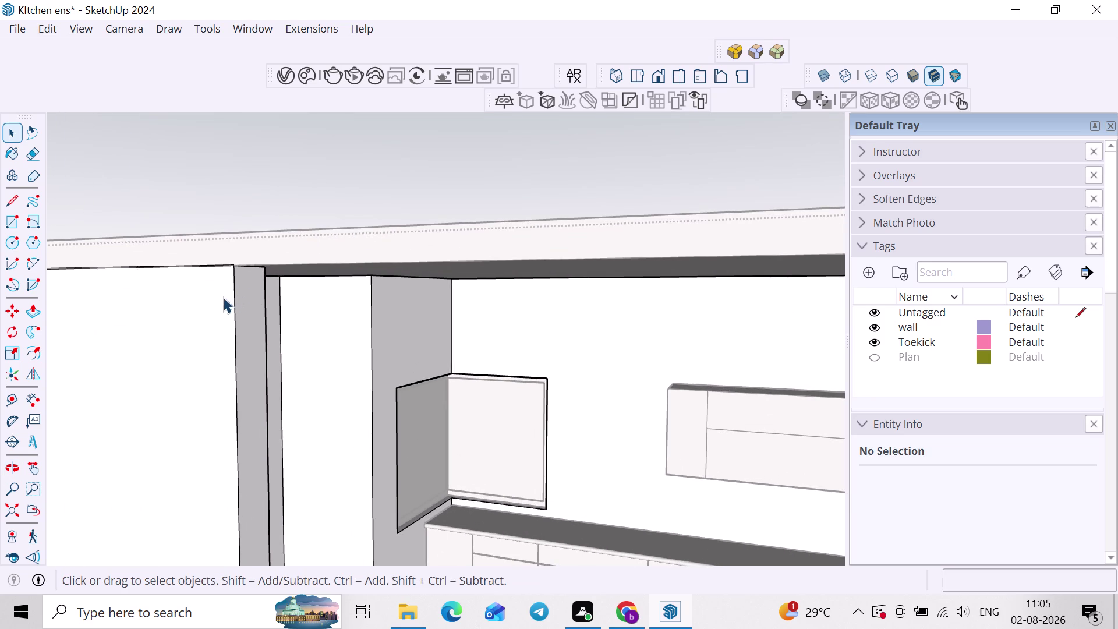
key(t)
Place a Tape Measure guide 3' below the pillar's top edge.
scroll(up, 3)
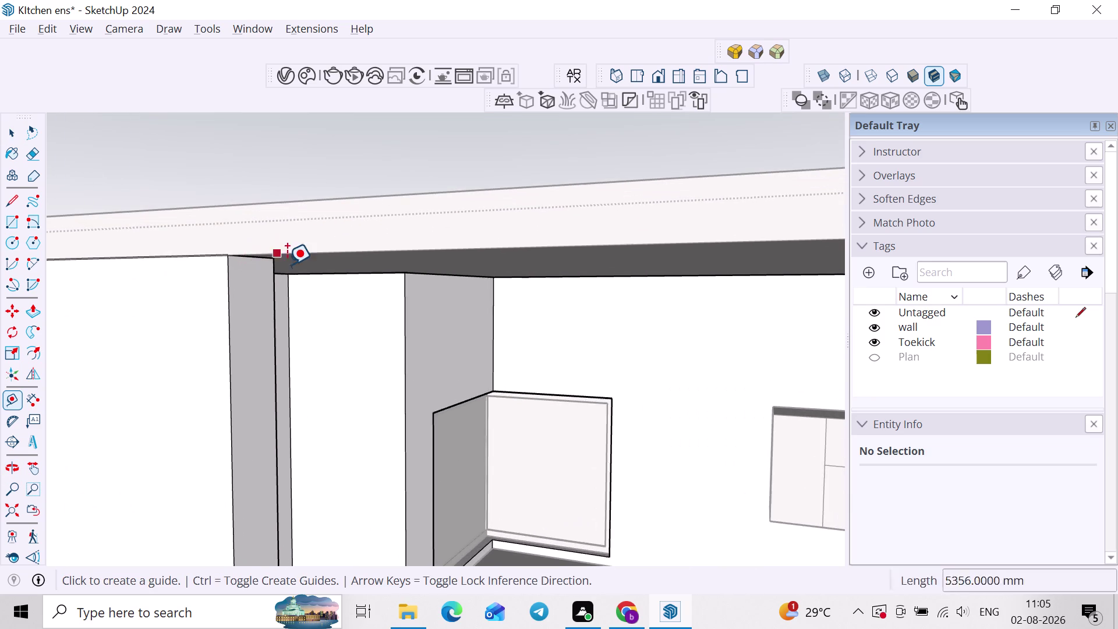
middle_drag(285, 263, 277, 251)
click(235, 227)
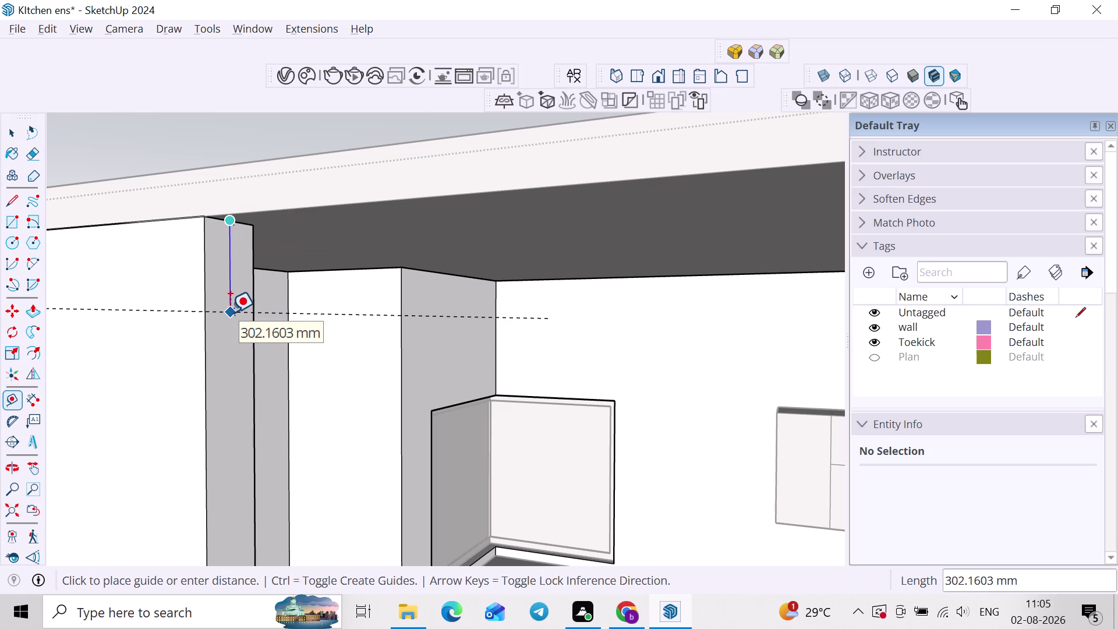
text(3')
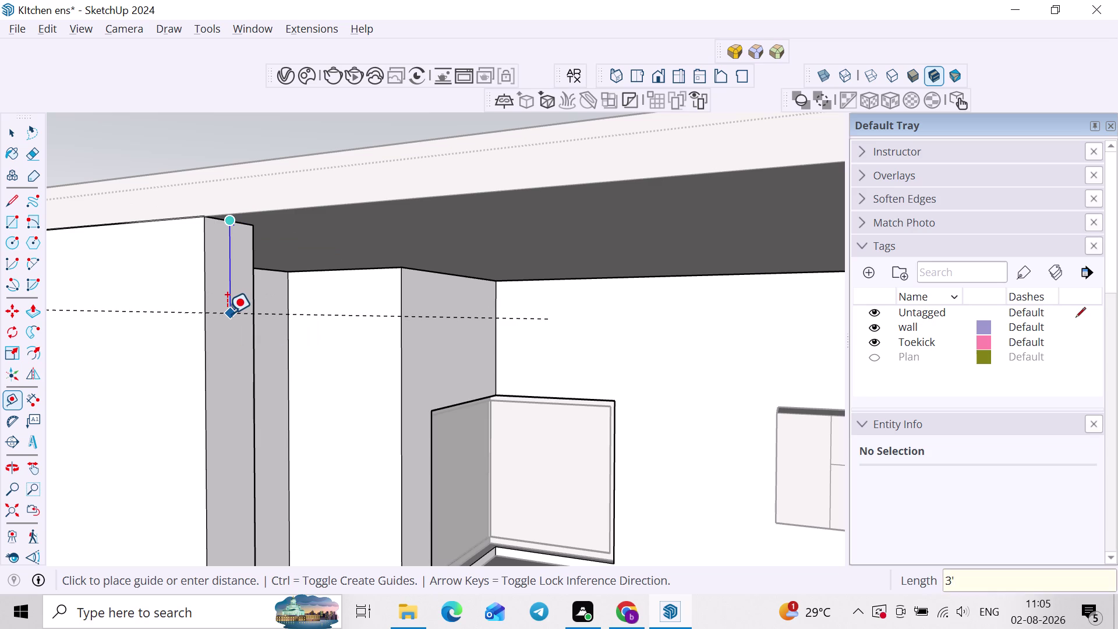
key(Return)
scroll(down, 3)
key(space)
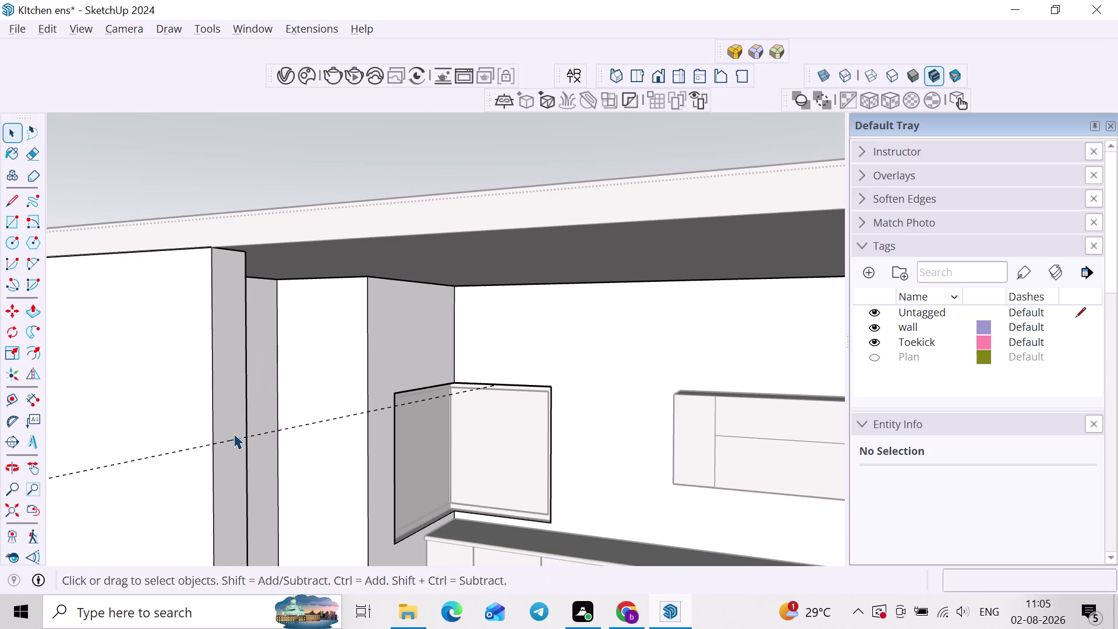
Draw a line across the pillar face where the guide meets it.
key(l)
scroll(up, 3)
click(212, 434)
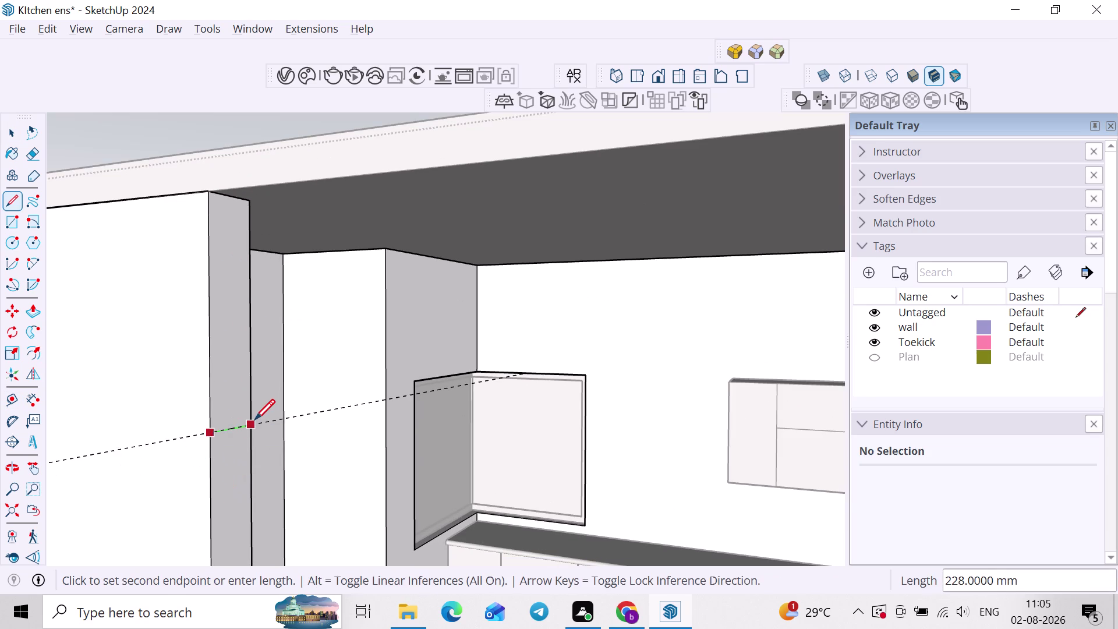
click(252, 424)
key(space)
click(251, 477)
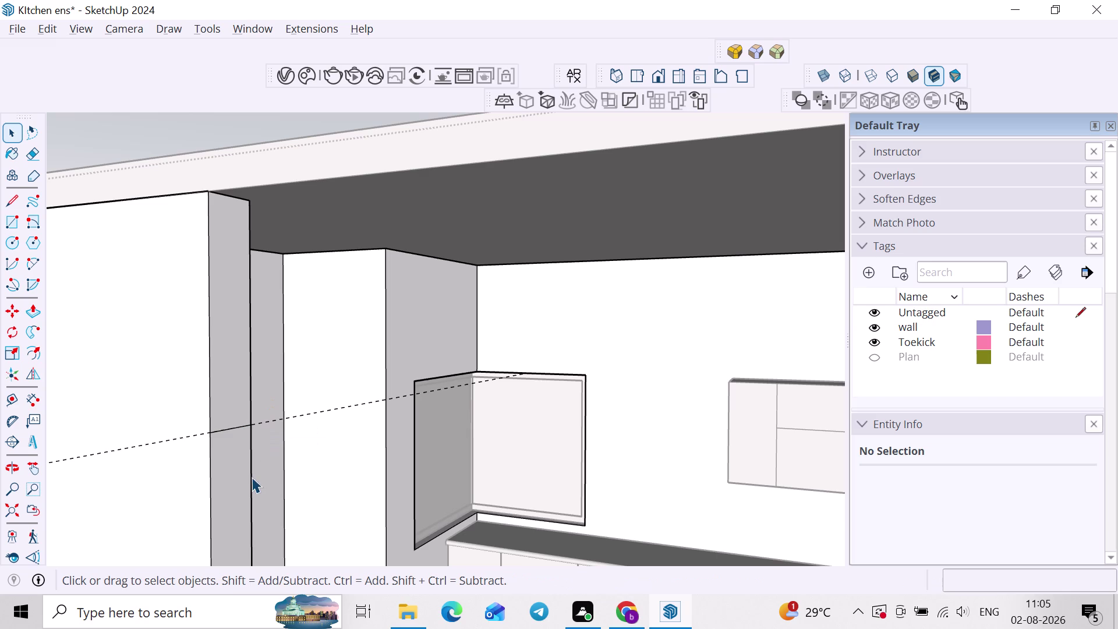
click(236, 479)
Push/Pull the pillar's upper face outward.
key(p)
click(231, 482)
scroll(down, 3)
middle_drag(142, 473, 337, 387)
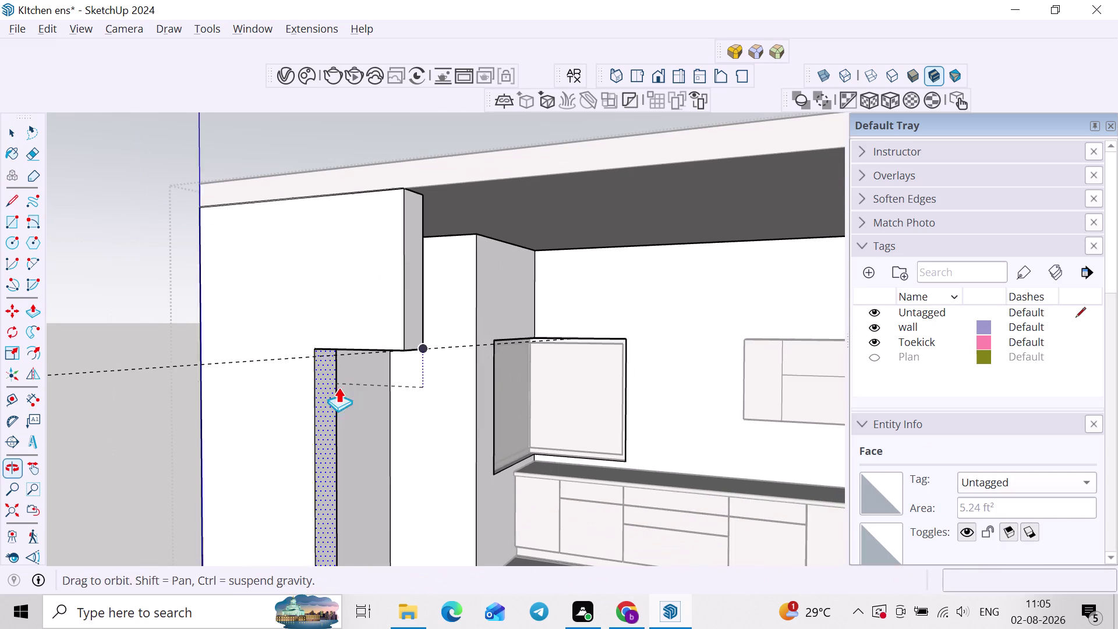
middle_drag(338, 388, 338, 387)
click(253, 415)
scroll(down, 3)
middle_drag(285, 430, 320, 466)
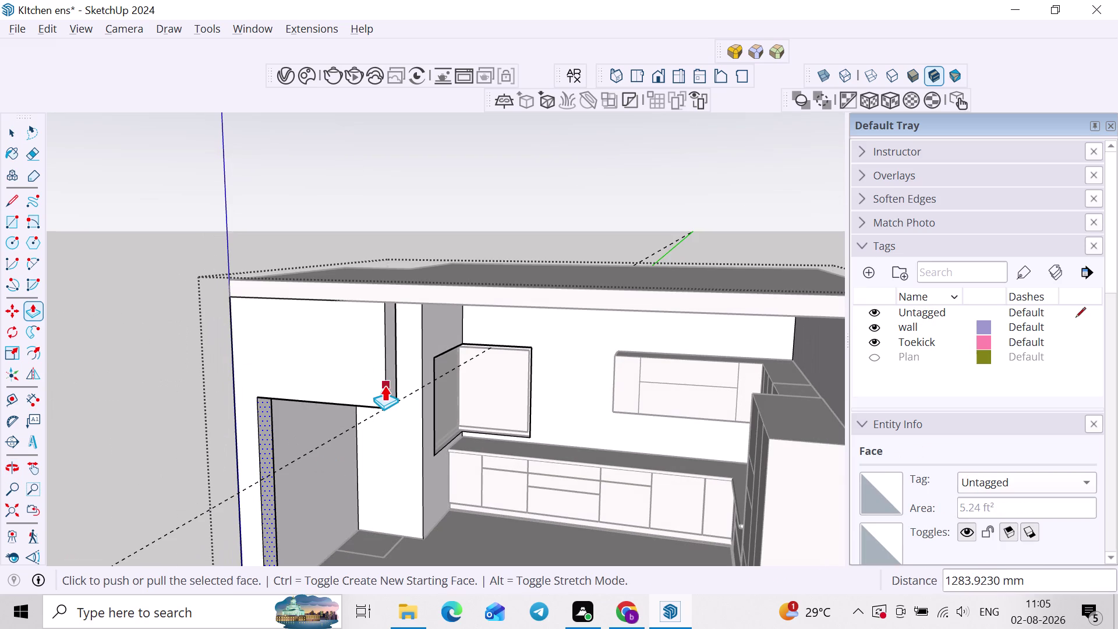
Extend the upper block across the opening to the far side, forming the lintel.
key(space)
click(389, 384)
key(p)
click(389, 385)
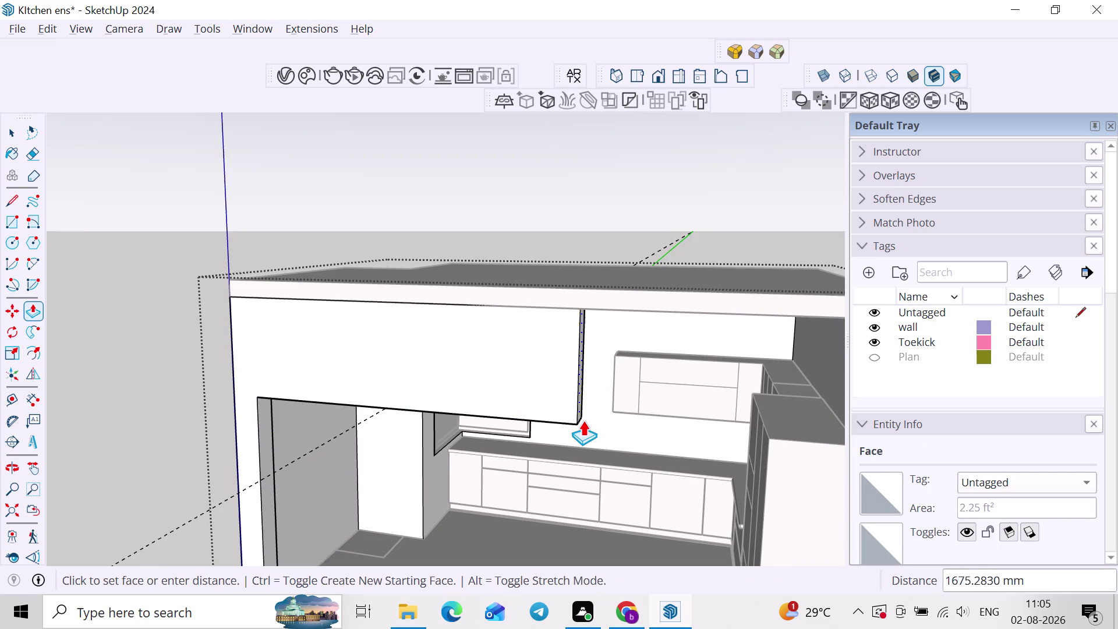
scroll(down, 3)
middle_drag(584, 421, 478, 429)
click(636, 394)
scroll(down, 3)
key(space)
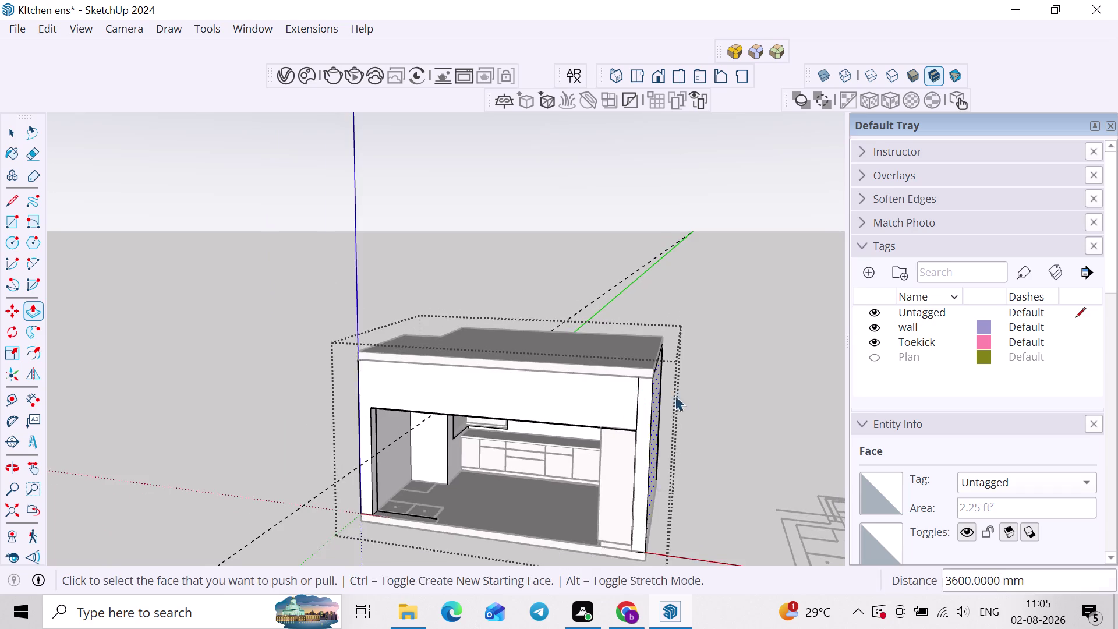
click(698, 393)
middle_drag(626, 450, 675, 402)
middle_drag(588, 433, 478, 425)
scroll(up, 3)
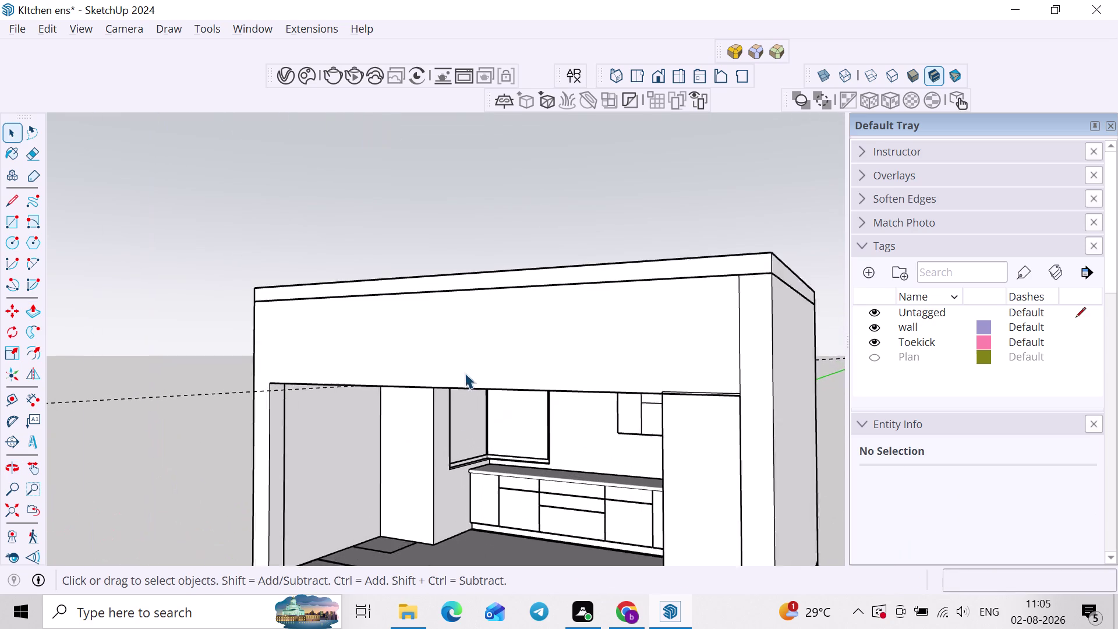
scroll(up, 3)
key(p)
scroll(up, 3)
key(space)
double_click(481, 340)
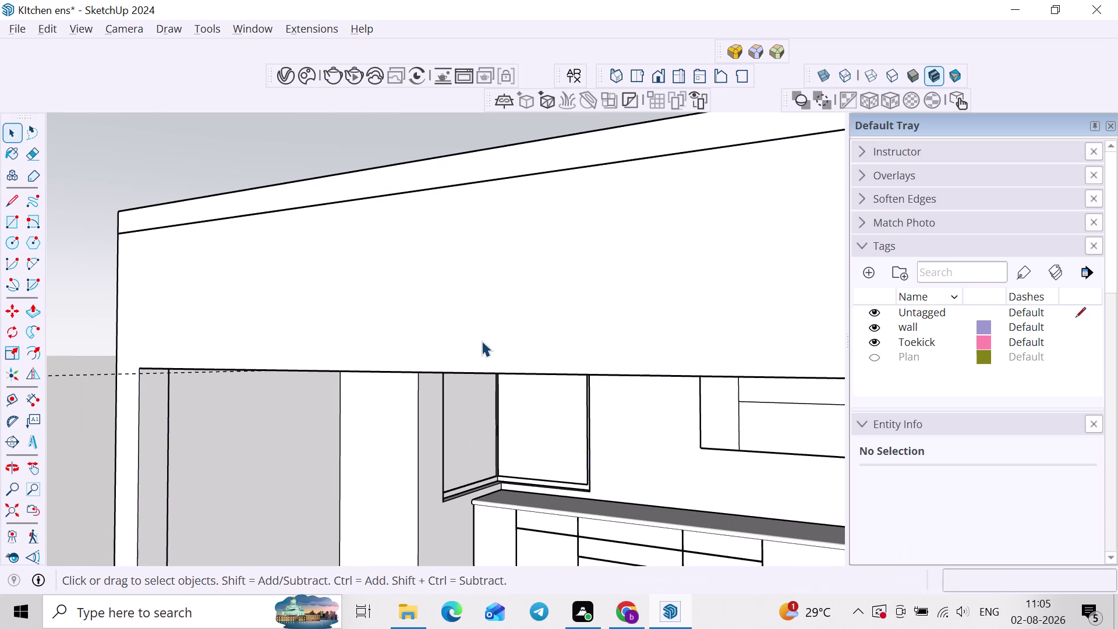
key(p)
scroll(up, 3)
middle_drag(476, 382, 486, 302)
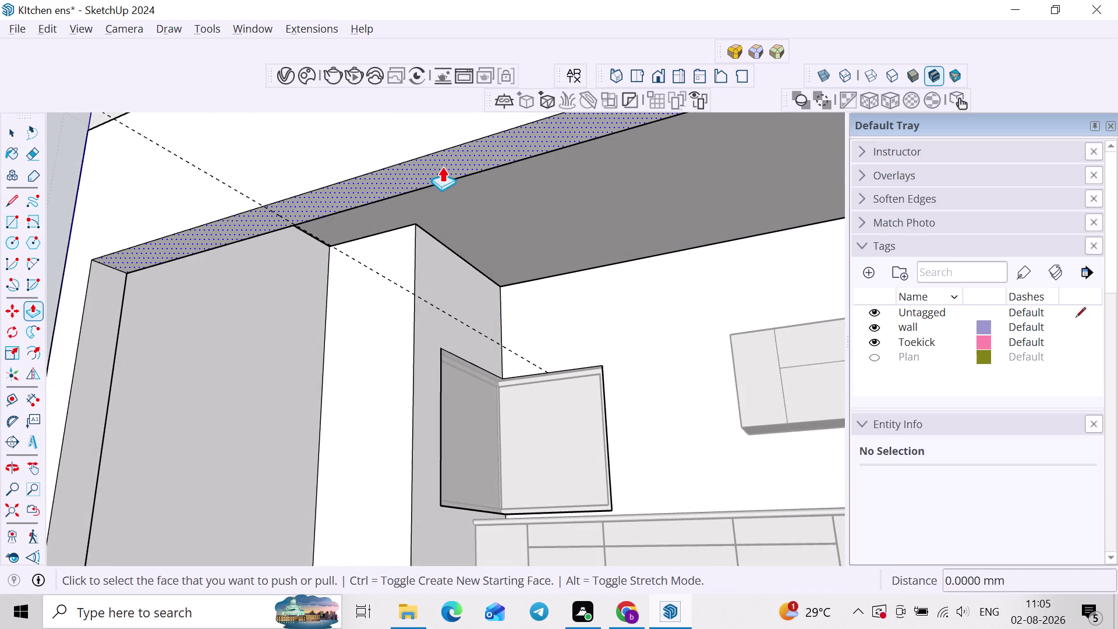
click(442, 167)
middle_drag(365, 137, 382, 230)
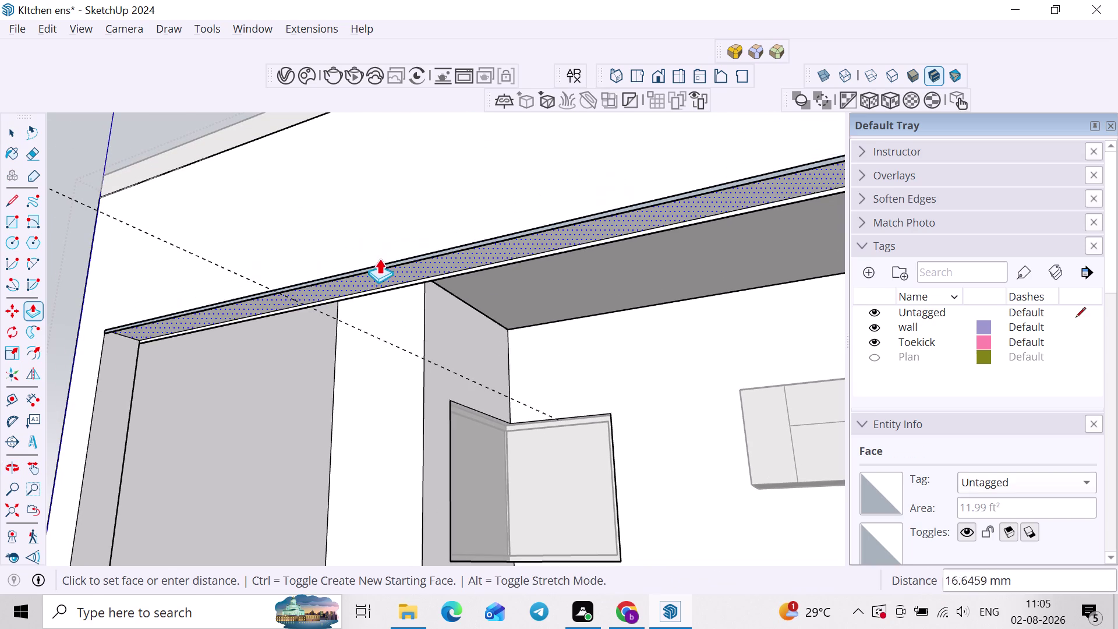
middle_drag(388, 235, 399, 173)
scroll(down, 3)
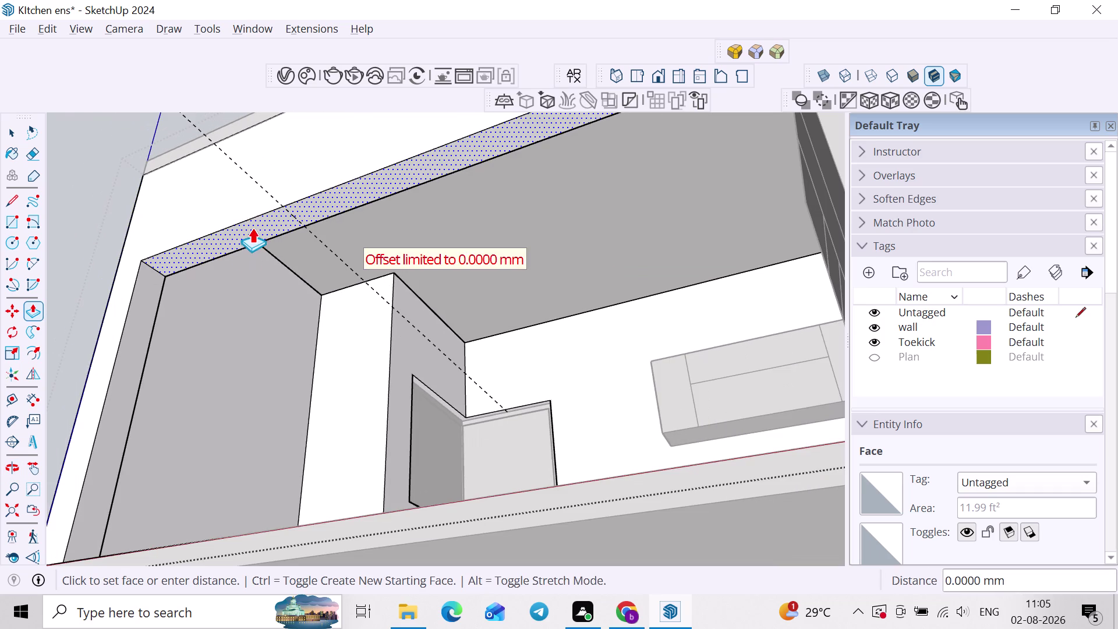
click(253, 228)
click(271, 225)
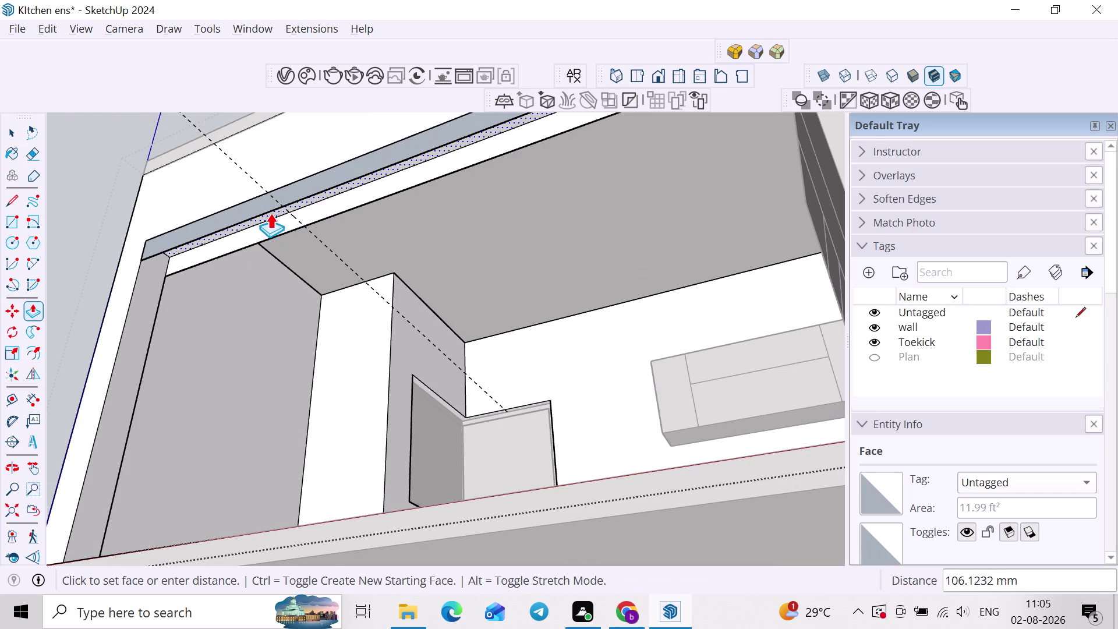
key(ctrl+z)
key(ctrl+z)
key(ctrl+z)
key(ctrl+z)
key(ctrl+z)
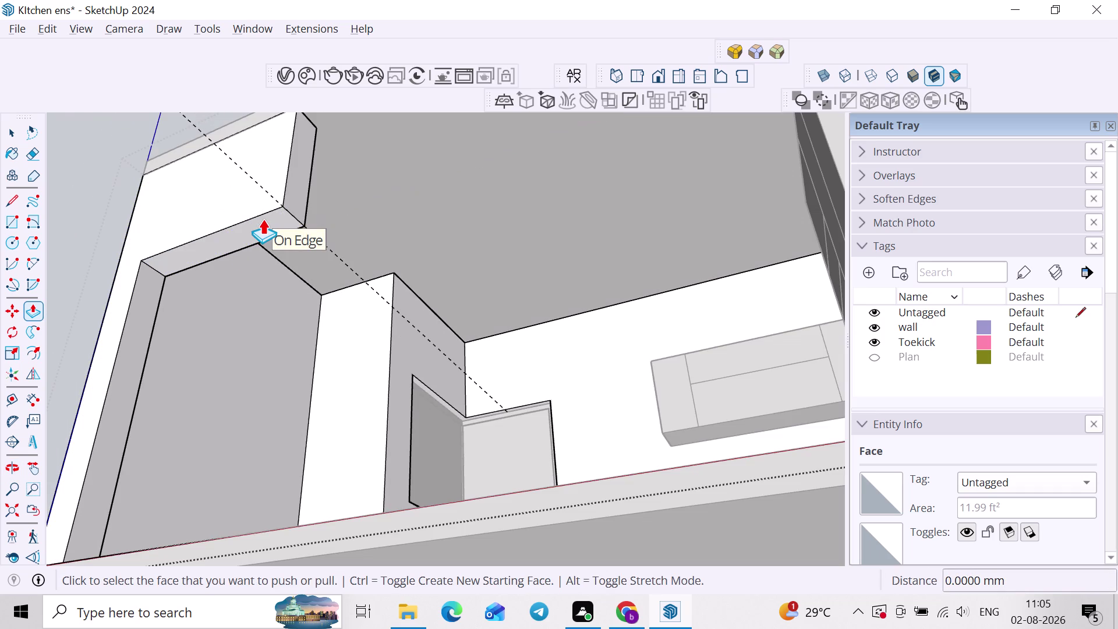
key(ctrl+z)
key(ctrl+z)
middle_drag(266, 232, 276, 366)
scroll(down, 3)
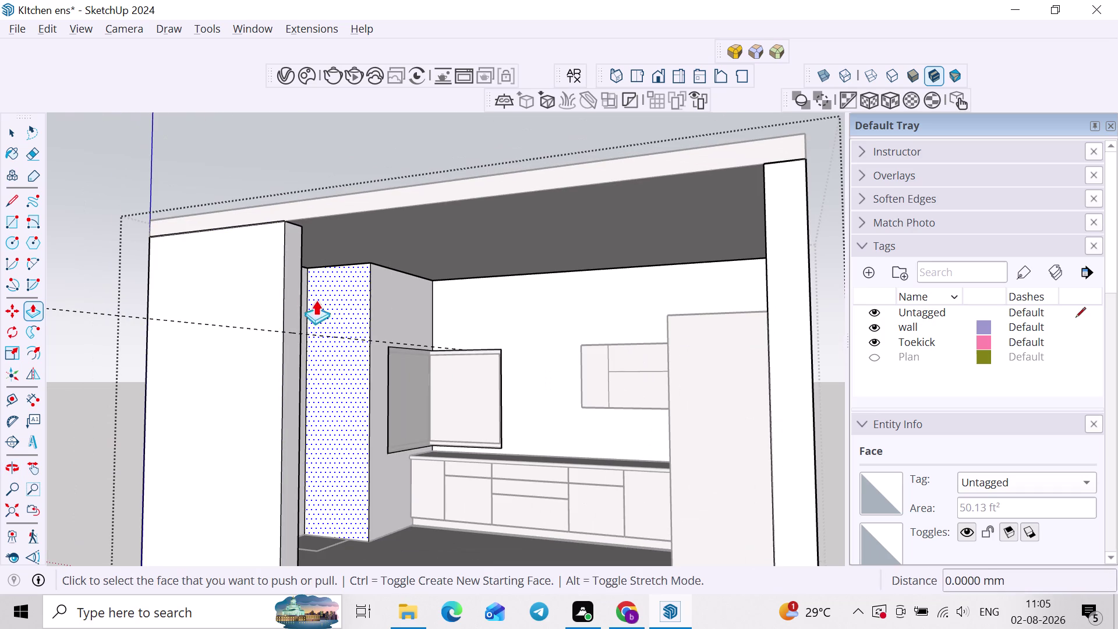
key(ctrl+z)
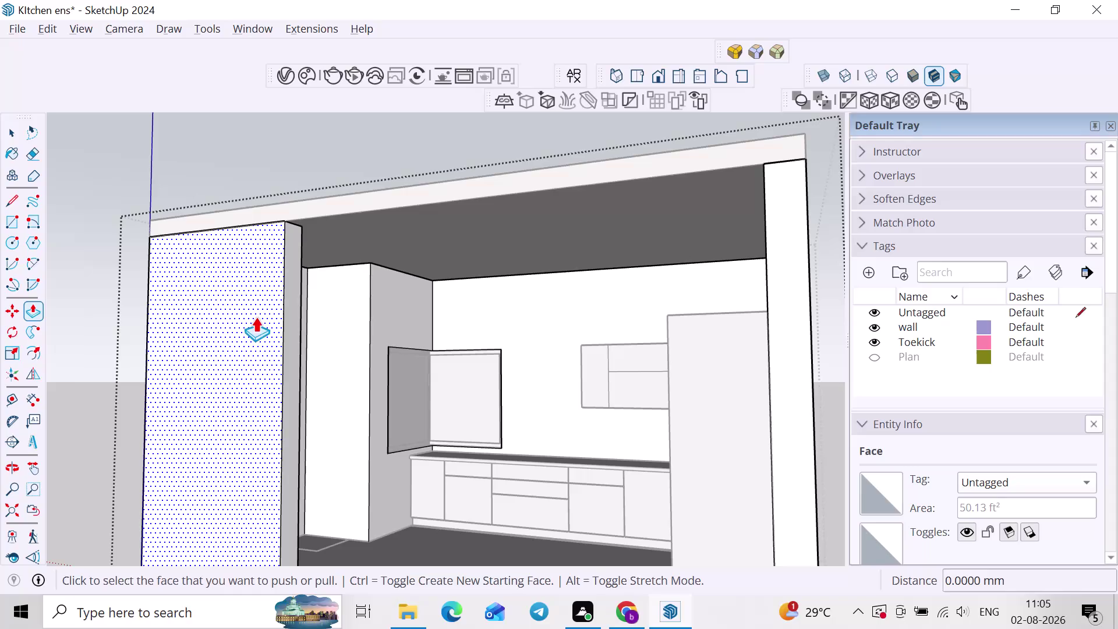
middle_drag(230, 241, 160, 254)
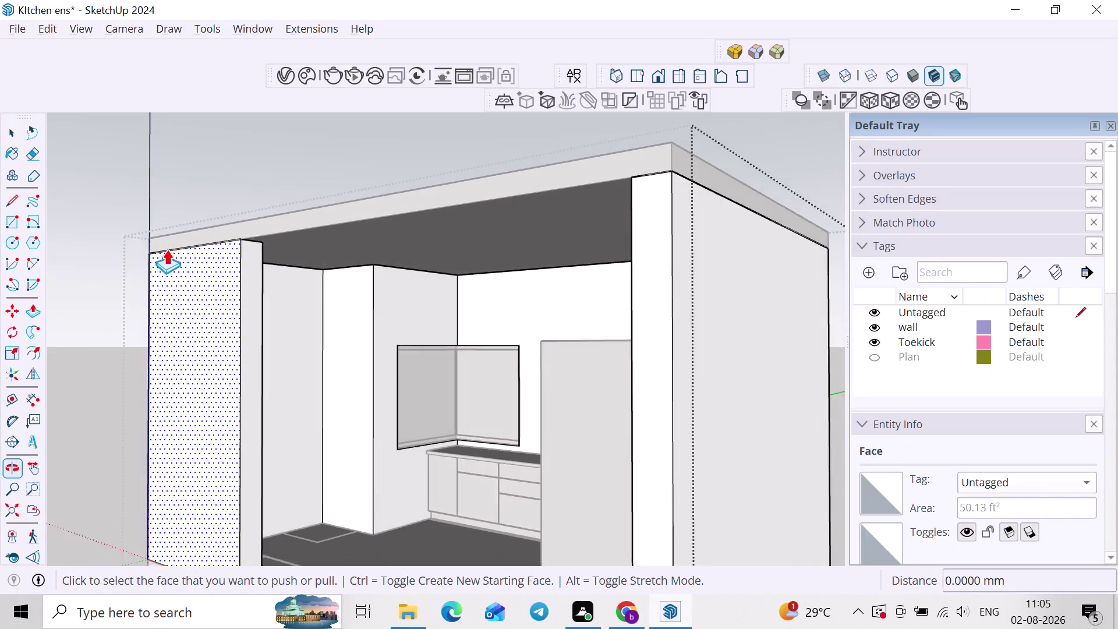
scroll(up, 3)
scroll(up, 3)
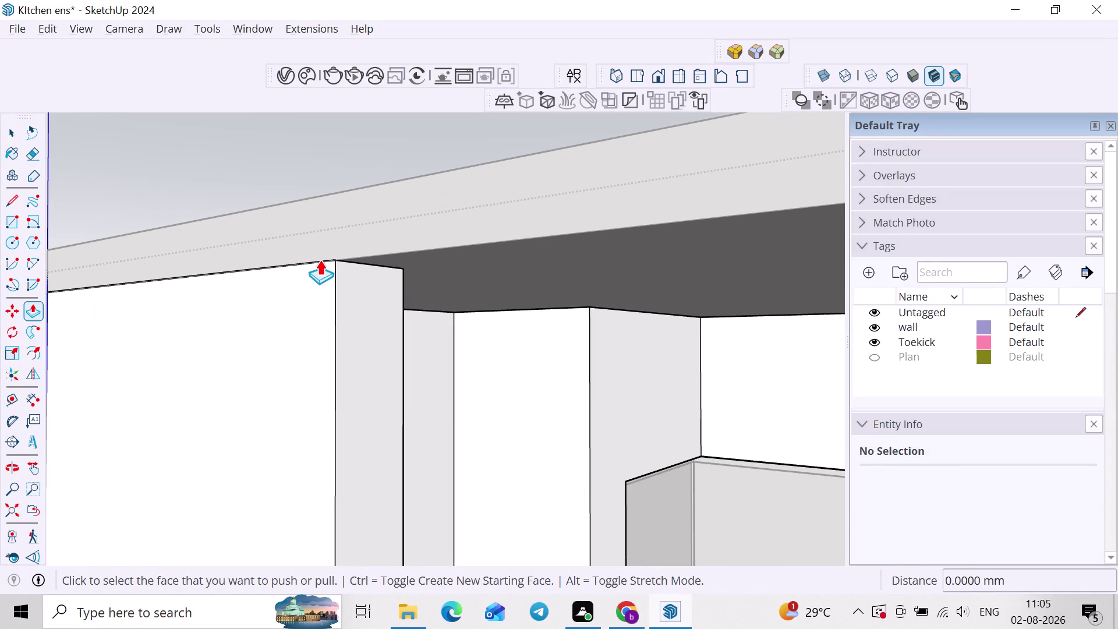
key(space)
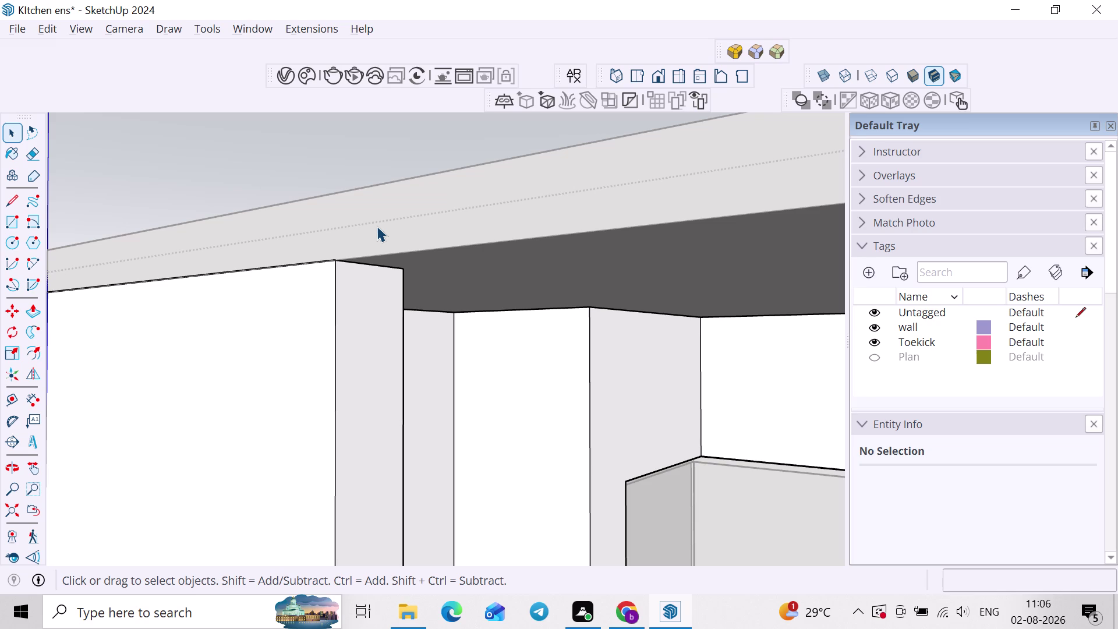
Copy the pillar's top edge 1' downward with Move.
click(378, 259)
double_click(365, 267)
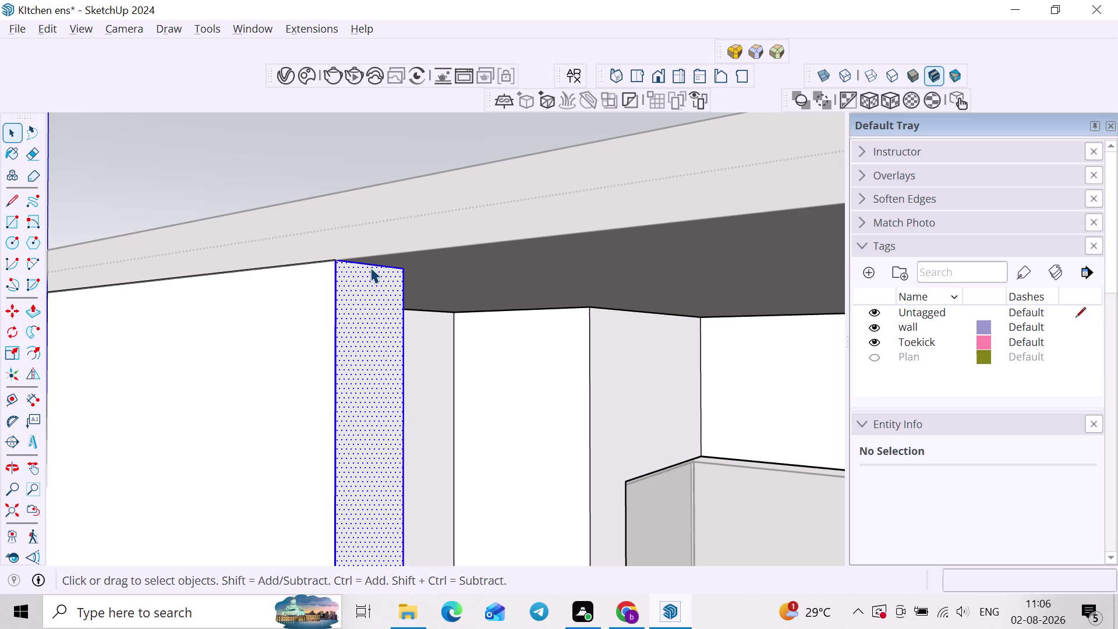
click(370, 268)
key(m)
click(343, 261)
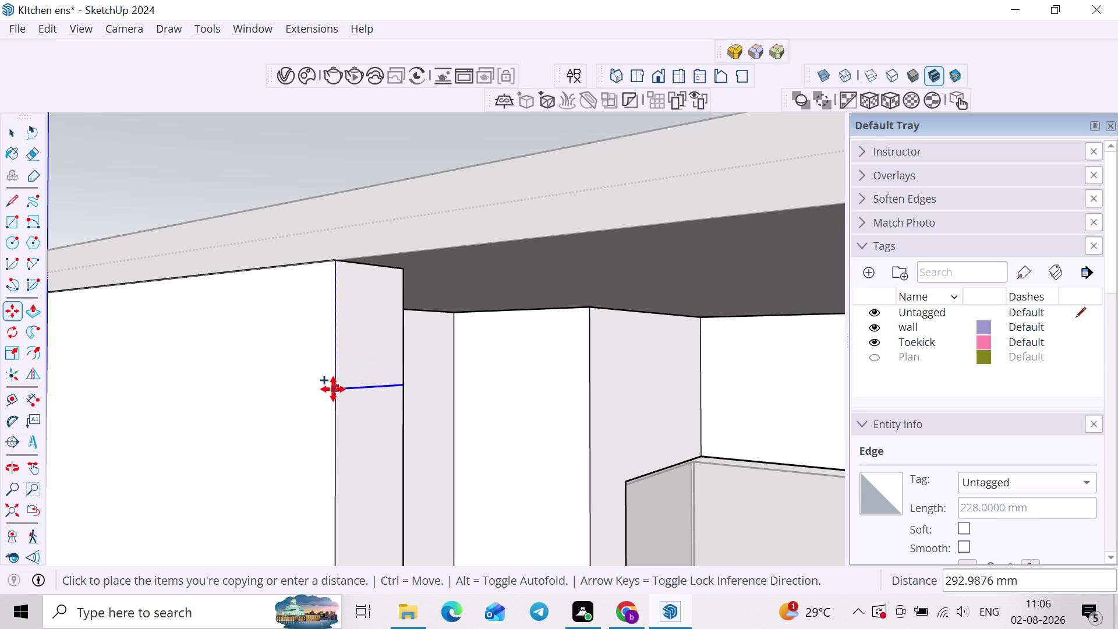
key(Up)
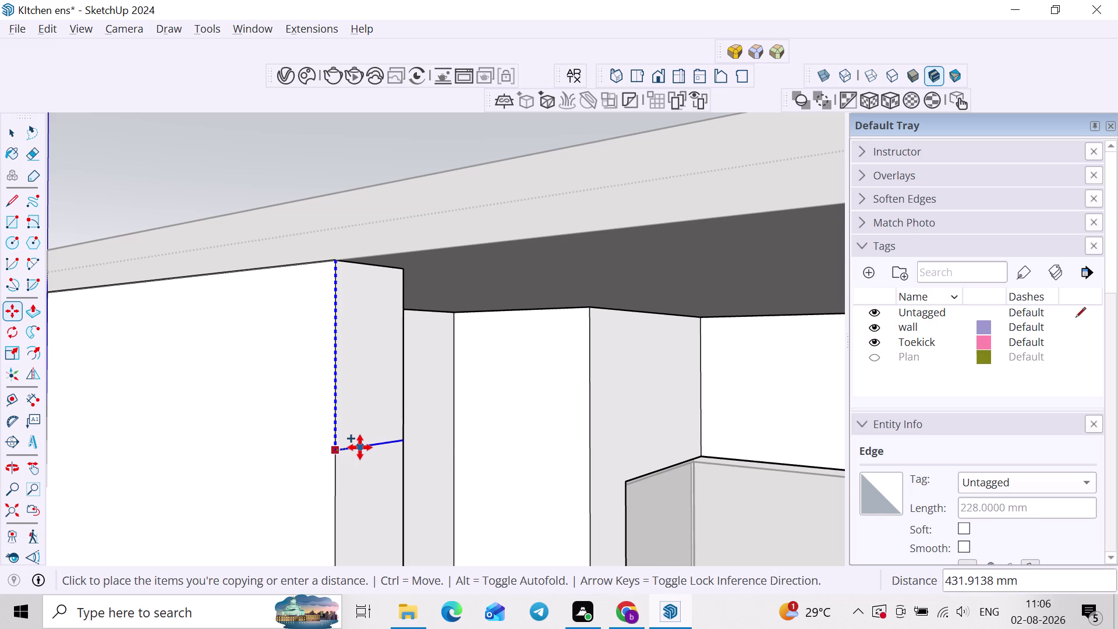
key(2)
key(BackSpace)
text(1')
key(Return)
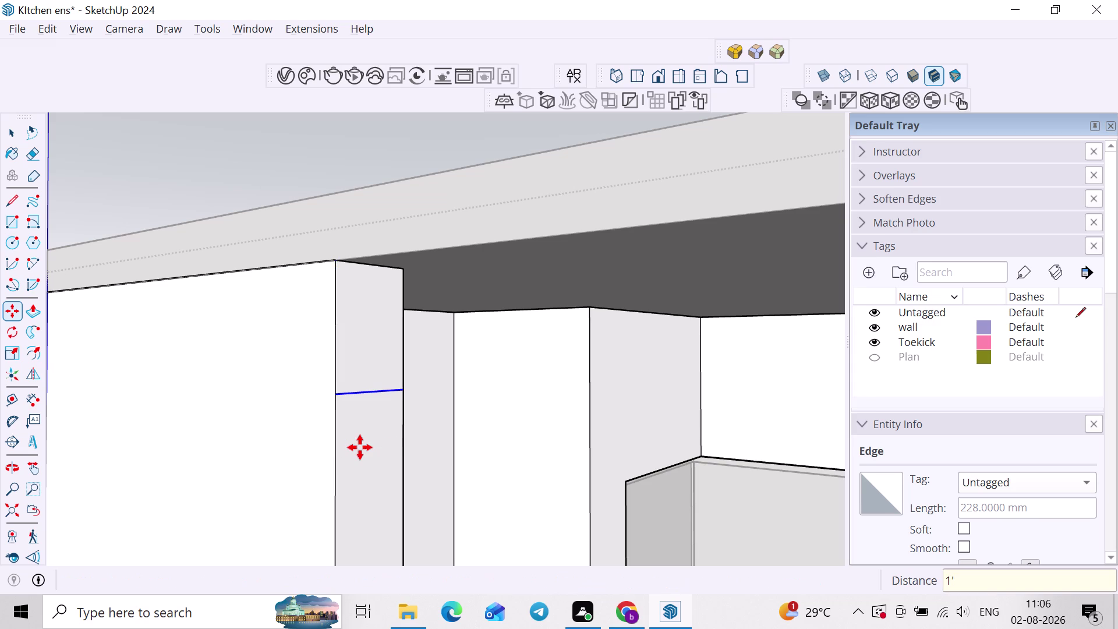
key(space)
Copy the wall's vertical end edge 1' inward with Move.
scroll(down, 3)
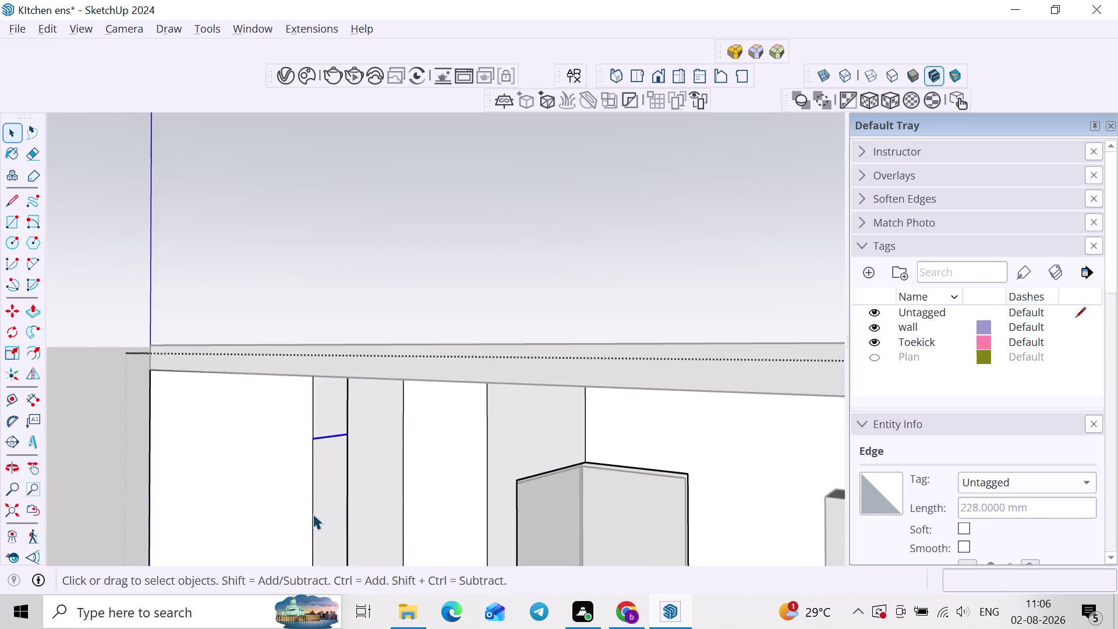
middle_drag(344, 521, 412, 549)
middle_drag(356, 508, 380, 431)
click(208, 409)
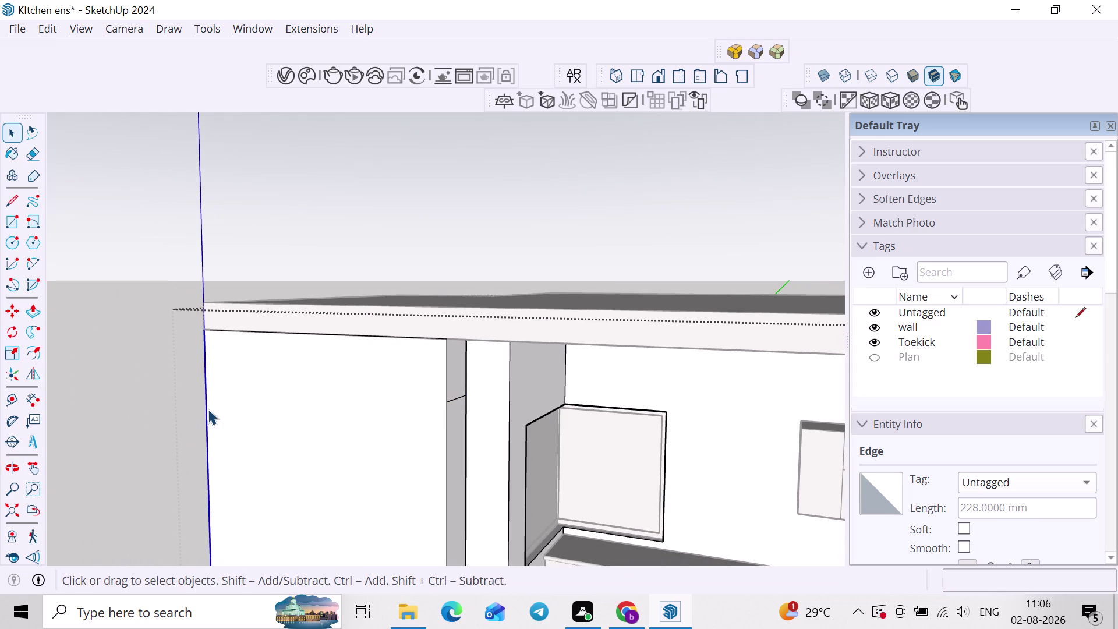
key(m)
click(209, 336)
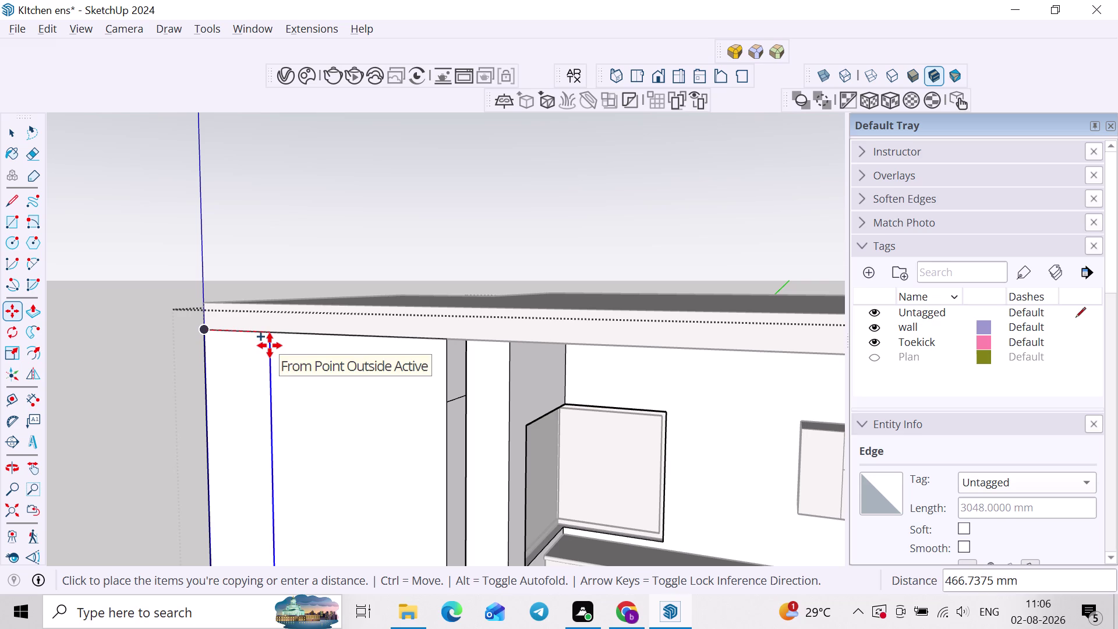
text(1')
key(Return)
scroll(down, 3)
key(space)
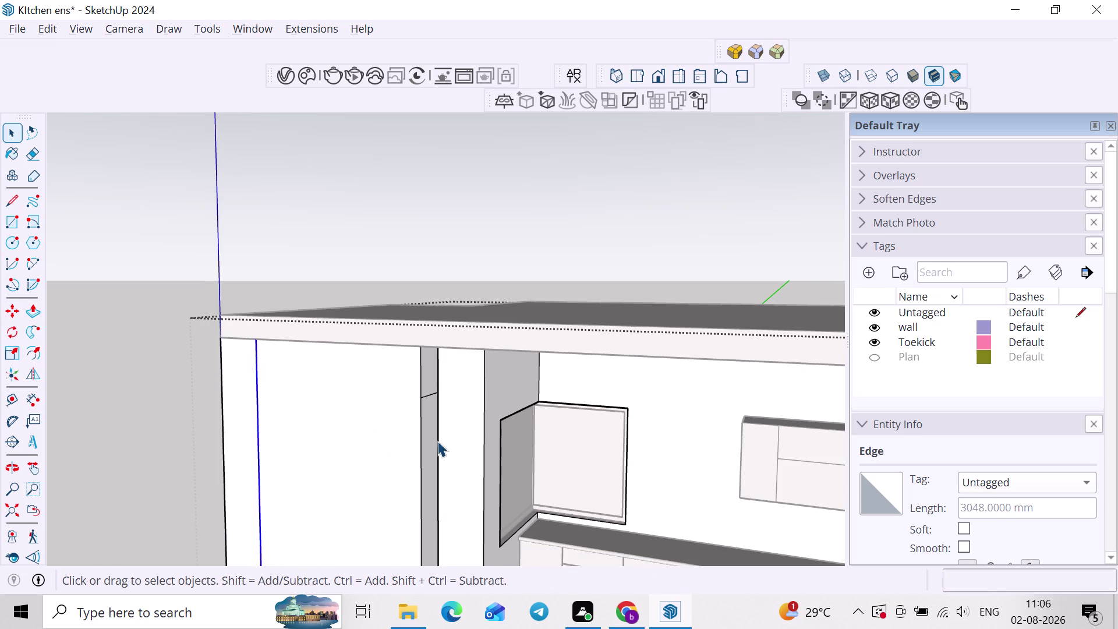
Push/Pull the marked strip and lintel end face across the opening.
click(433, 443)
key(p)
click(433, 442)
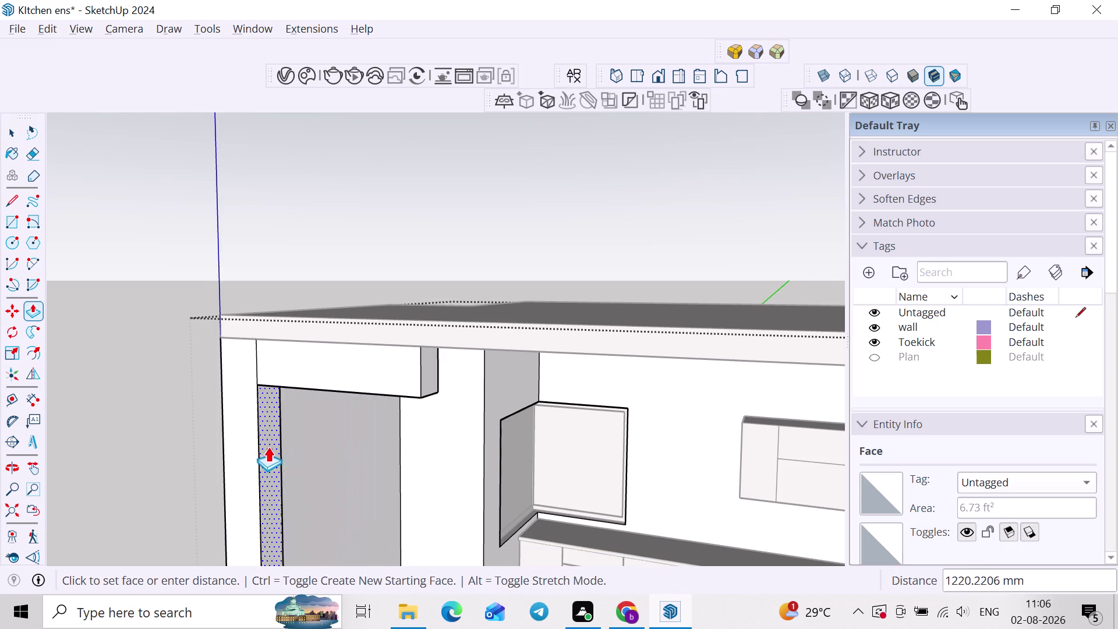
click(262, 445)
key(space)
click(431, 371)
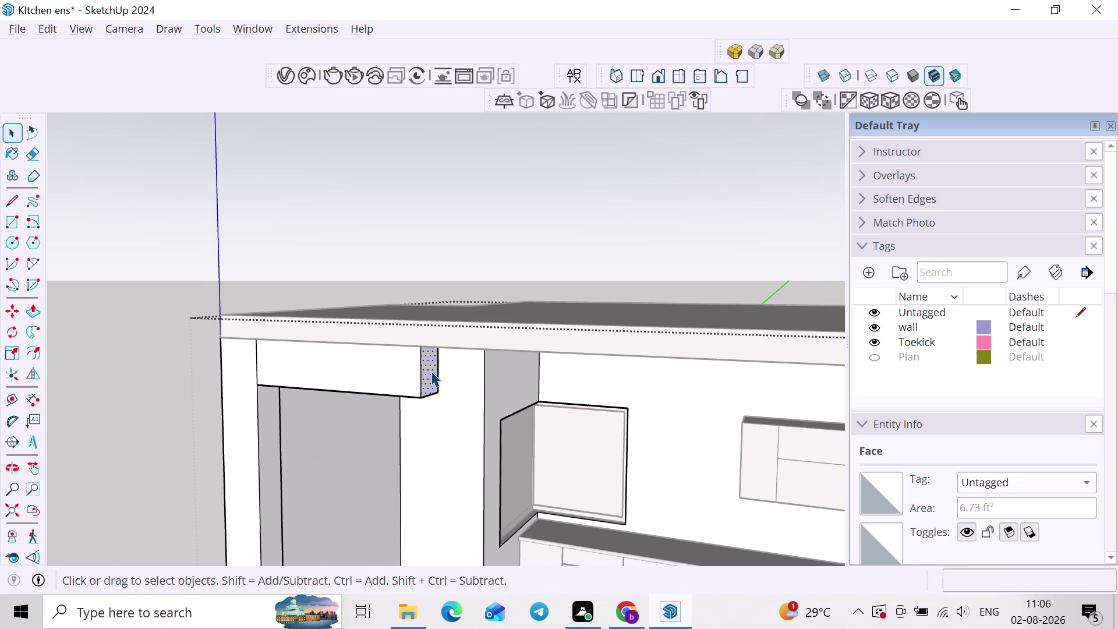
key(p)
click(431, 371)
scroll(down, 3)
middle_drag(565, 403, 352, 400)
scroll(up, 3)
scroll(down, 3)
click(563, 404)
key(space)
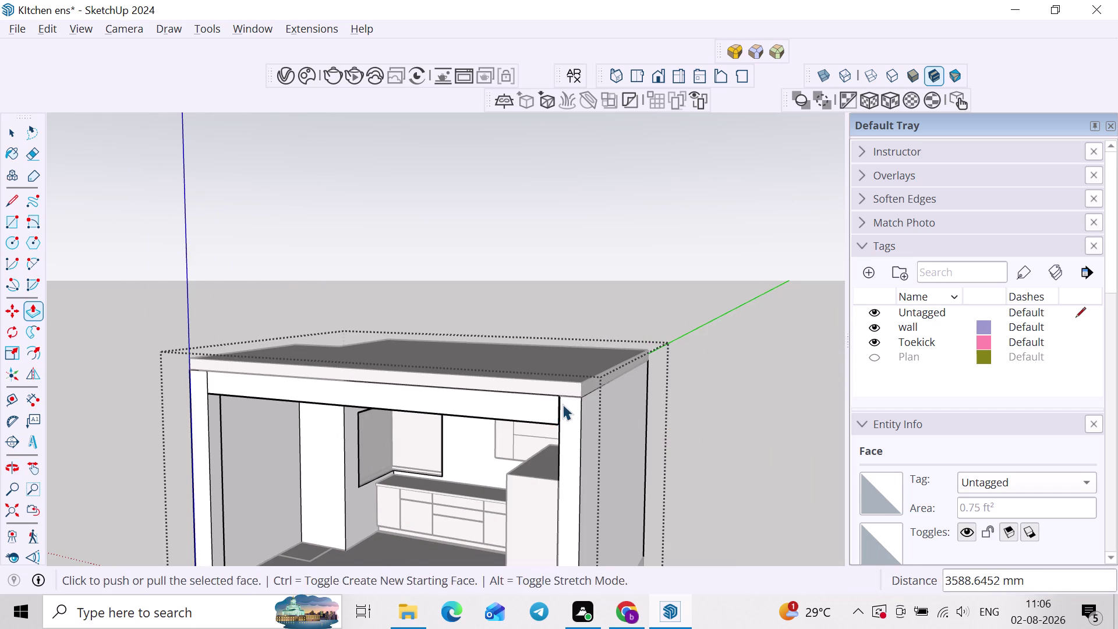
Select the connected wall and lintel geometry and run FixIt.
scroll(down, 3)
middle_drag(522, 420, 564, 411)
scroll(up, 3)
click(267, 360)
triple_click(266, 367)
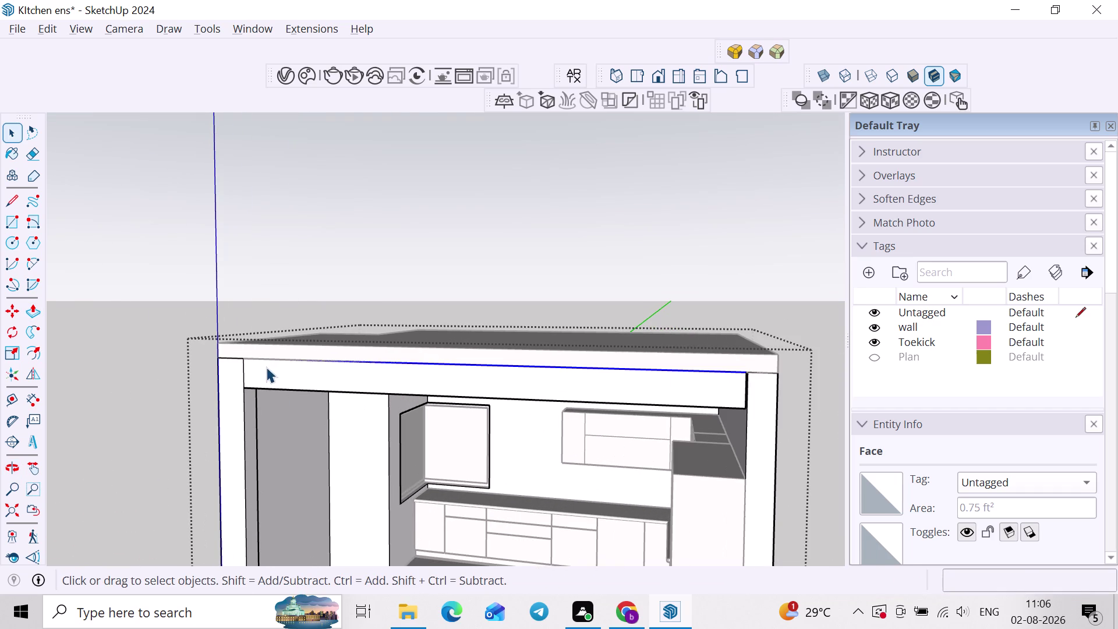
right_click(266, 367)
click(350, 473)
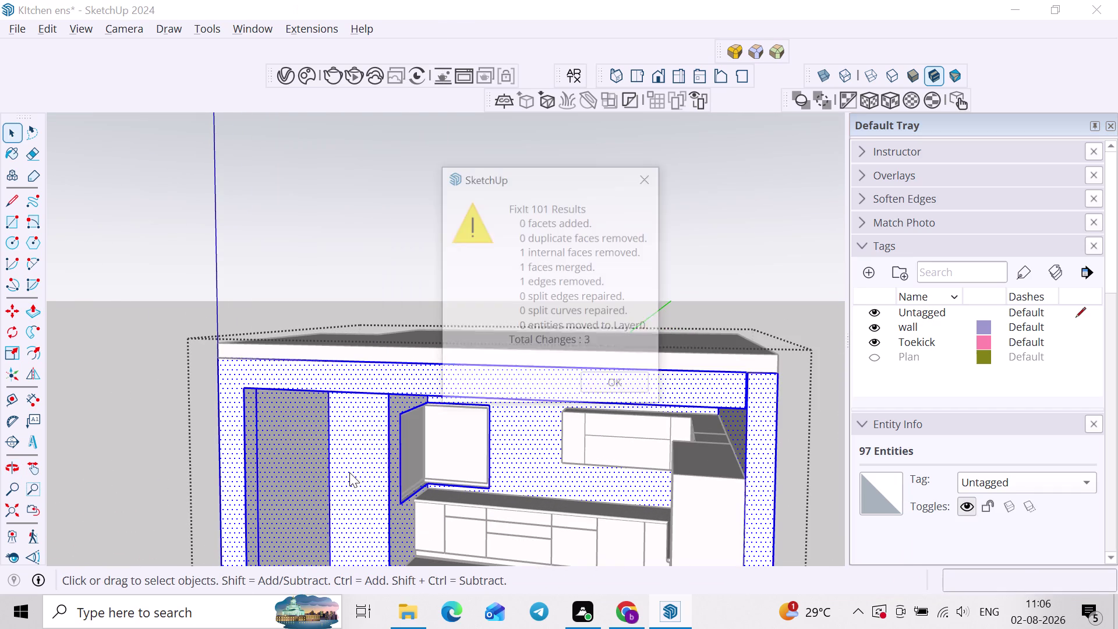
click(615, 390)
click(696, 270)
Push/Pull the lintel's right end face to close the gap against the wall.
scroll(down, 3)
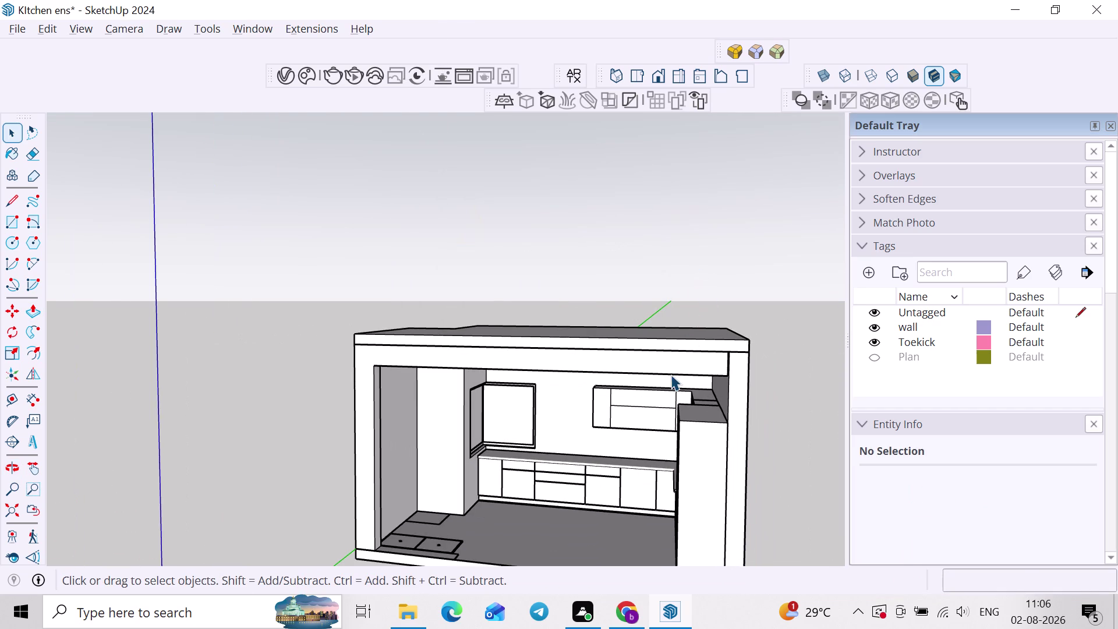
scroll(up, 3)
double_click(650, 392)
scroll(up, 3)
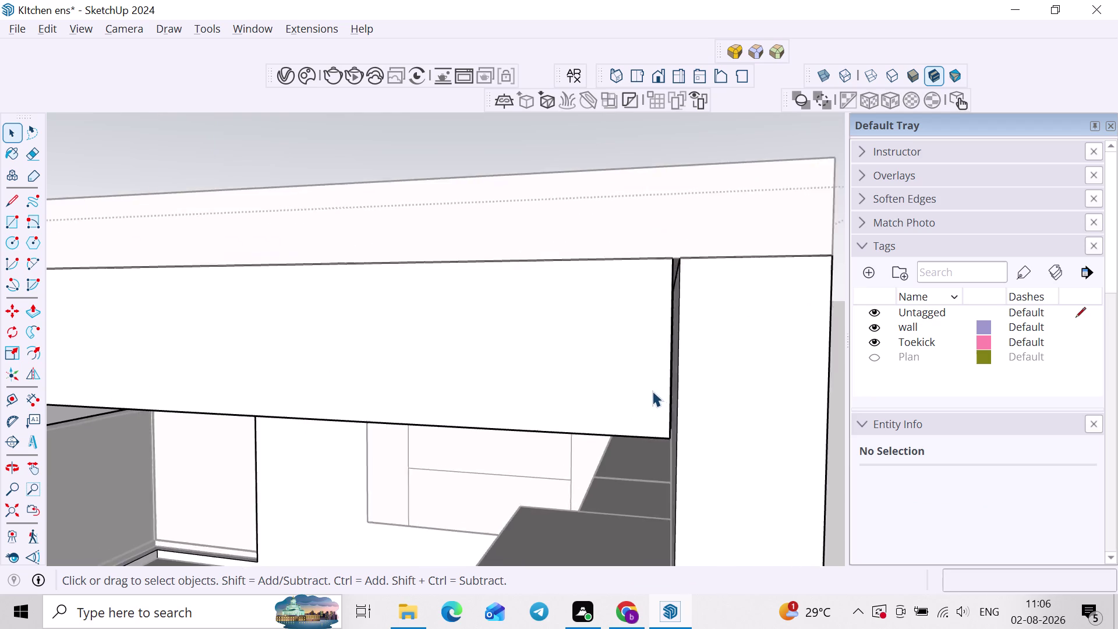
scroll(up, 3)
middle_drag(655, 393, 636, 423)
scroll(up, 3)
key(p)
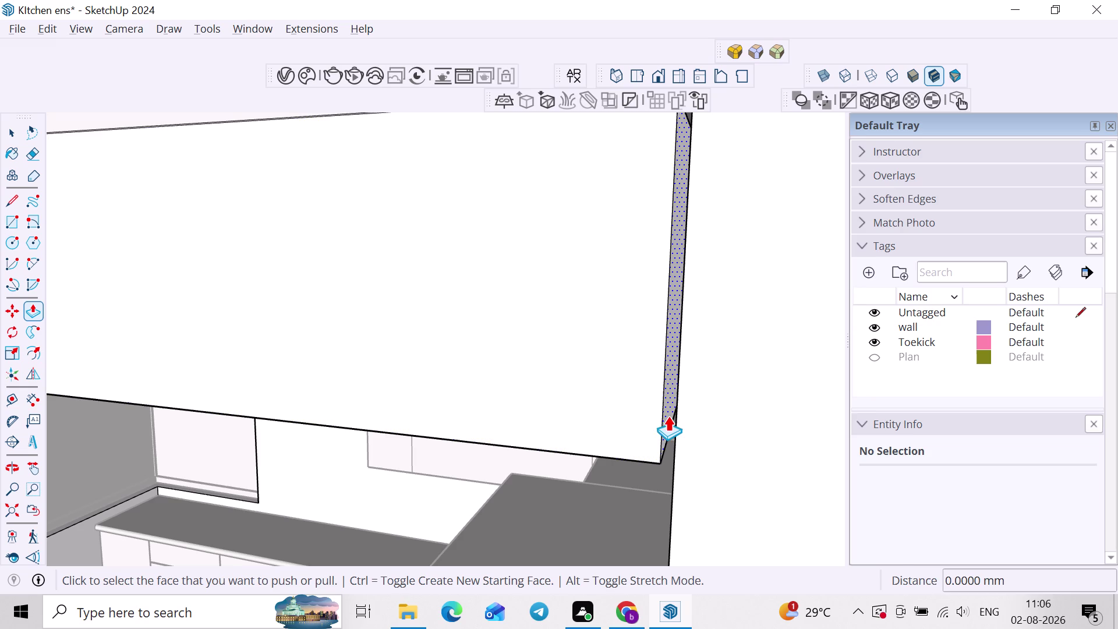
click(668, 416)
click(677, 399)
scroll(down, 3)
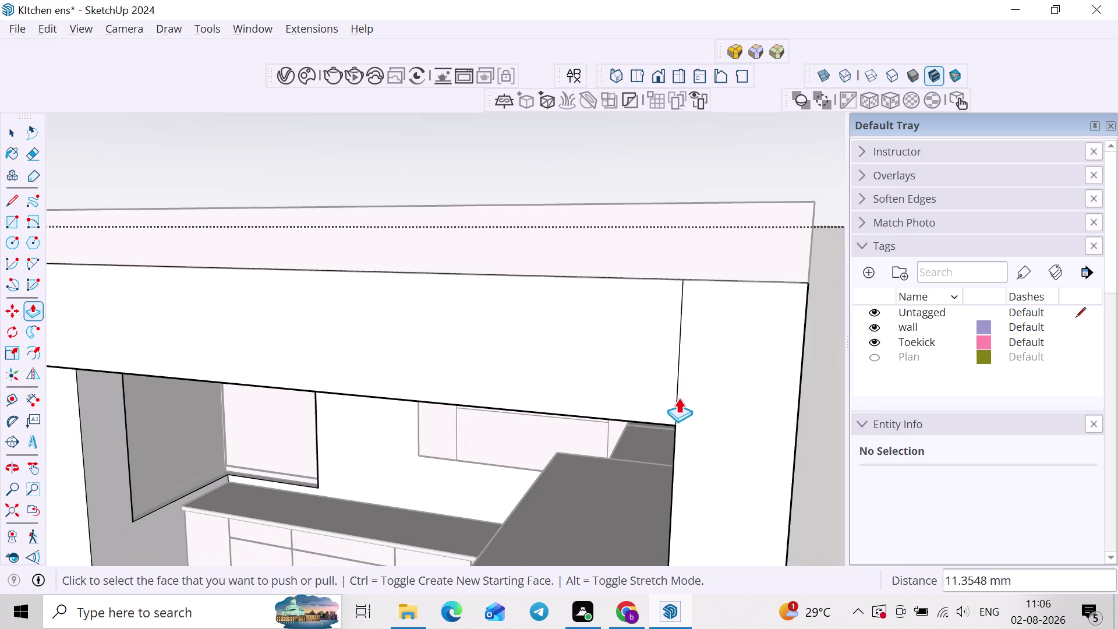
key(space)
Run FixIt again on the right-end wall and lintel geometry.
triple_click(680, 398)
right_click(679, 398)
click(713, 447)
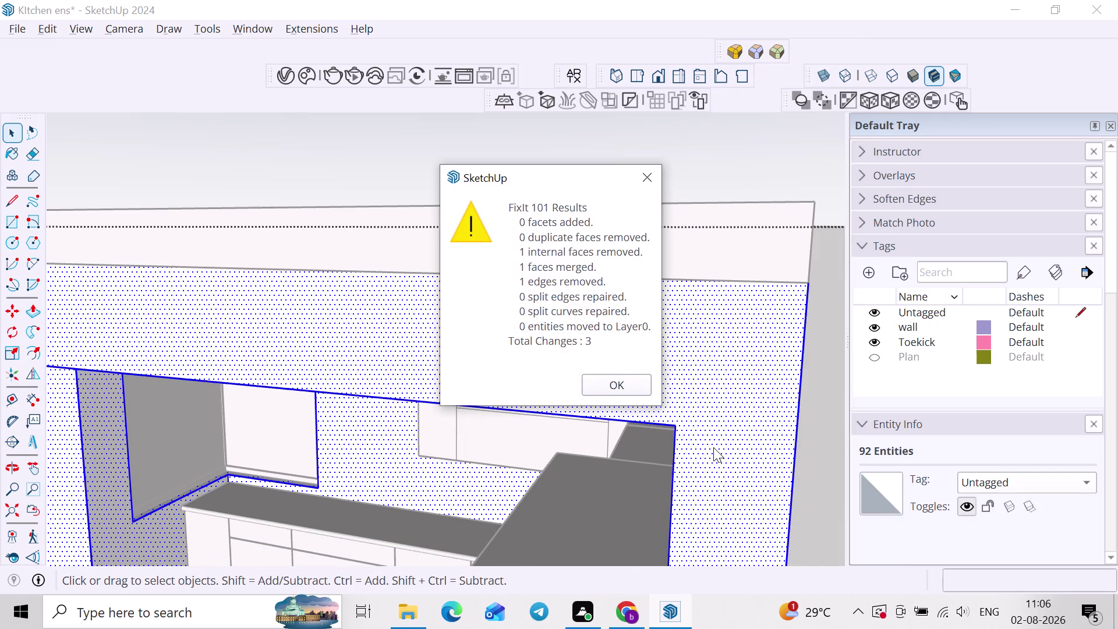
click(640, 382)
click(739, 175)
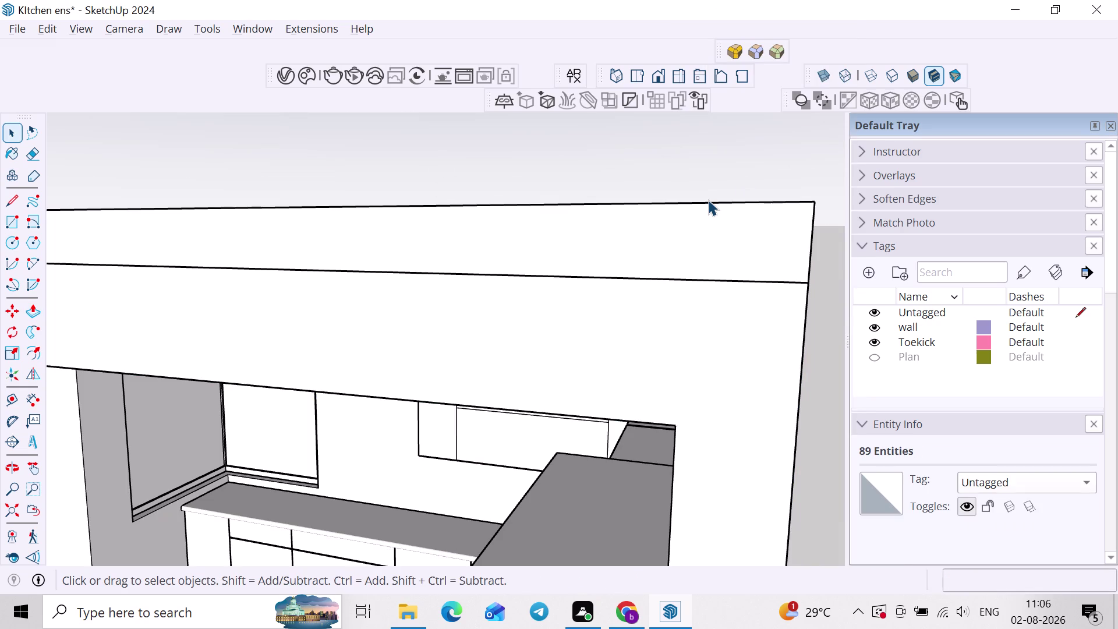